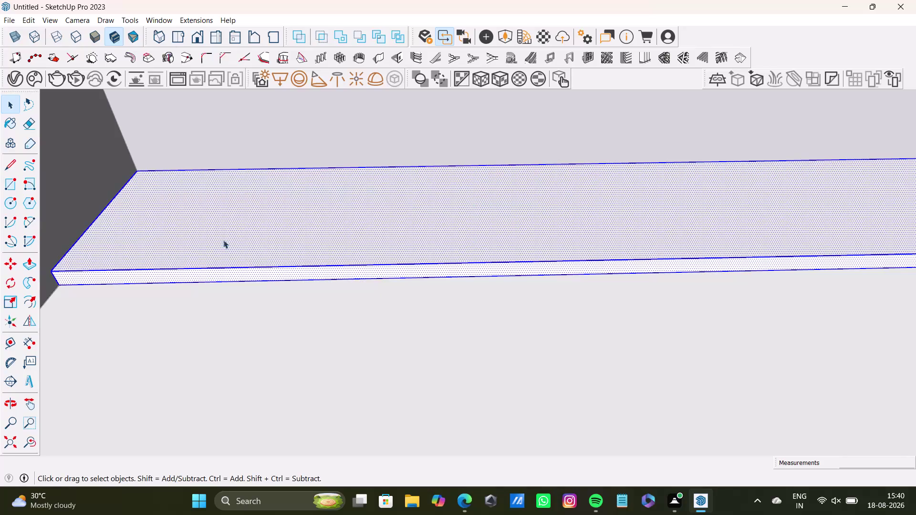
Bring the back-wall strip's end face and the side-wall corner into close view.
scroll(down, 3)
middle_drag(376, 278, 284, 350)
scroll(up, 3)
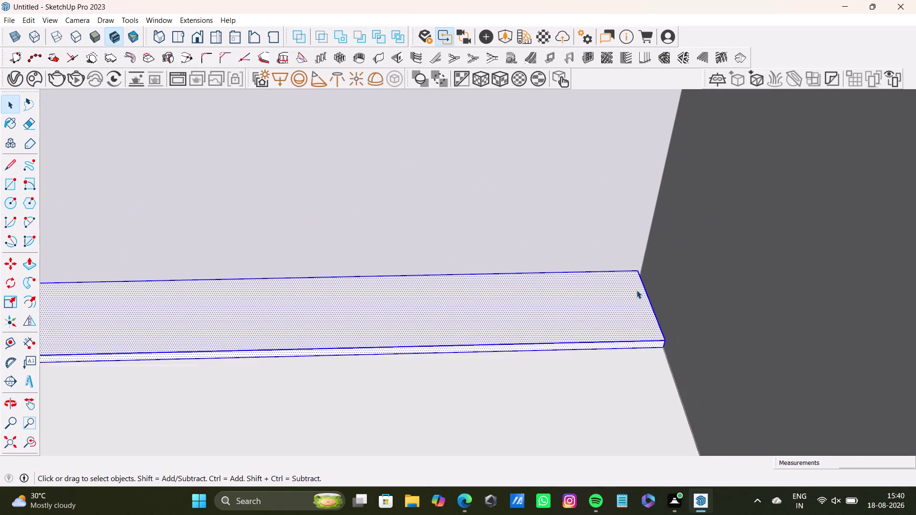
scroll(up, 3)
scroll(down, 3)
scroll(up, 3)
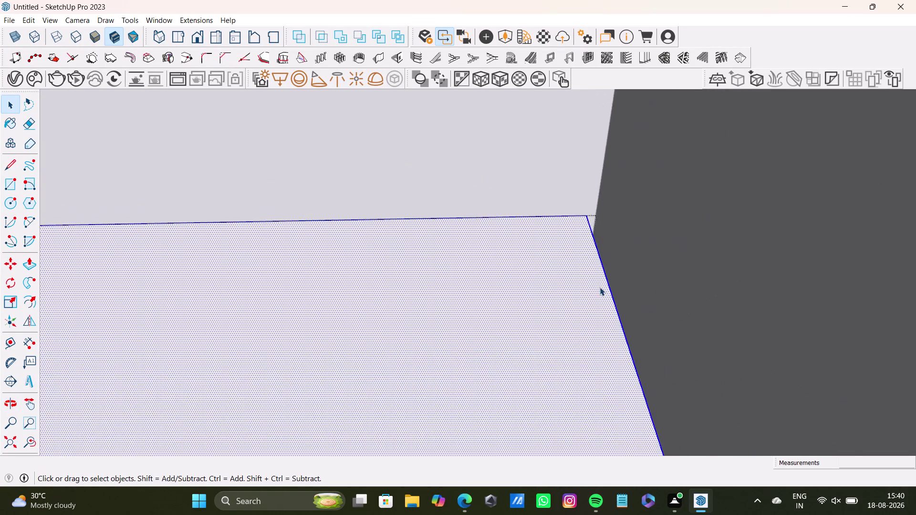
scroll(up, 3)
middle_drag(600, 288, 568, 269)
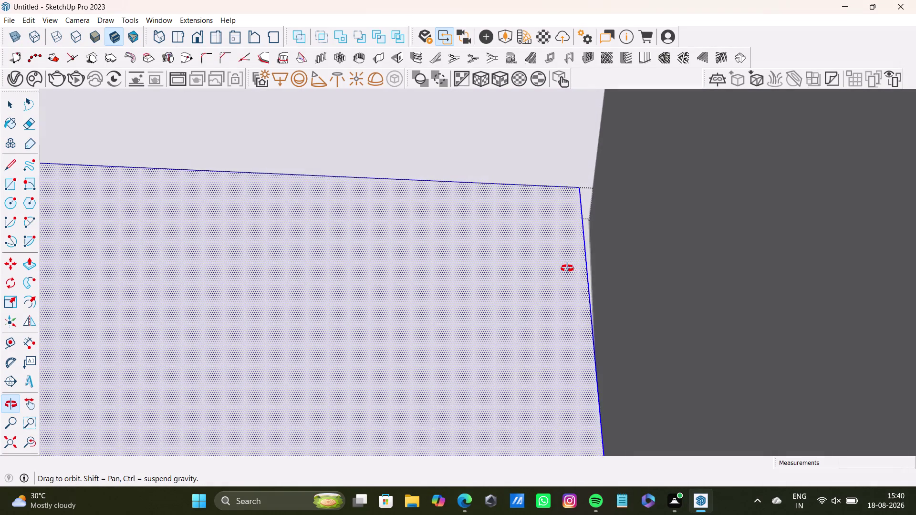
middle_drag(567, 268, 562, 271)
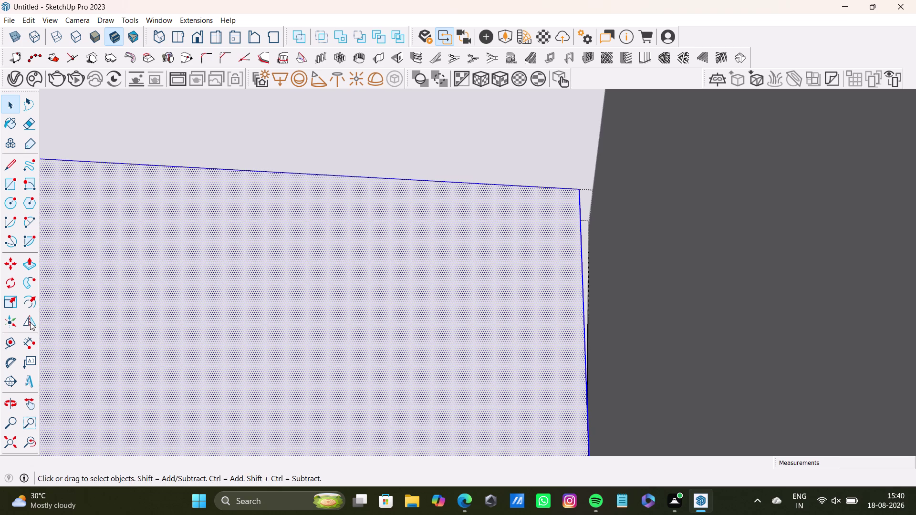
drag(32, 265, 37, 265)
scroll(up, 3)
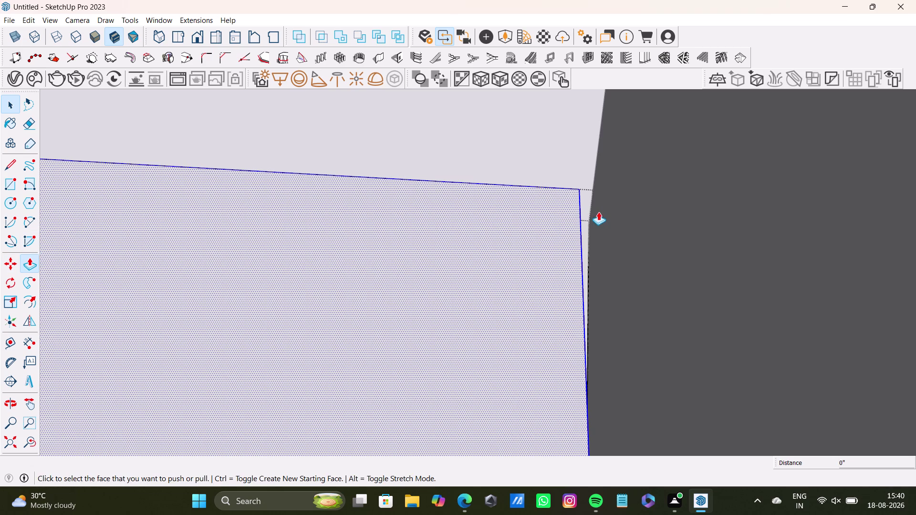
middle_drag(599, 214, 593, 225)
scroll(up, 3)
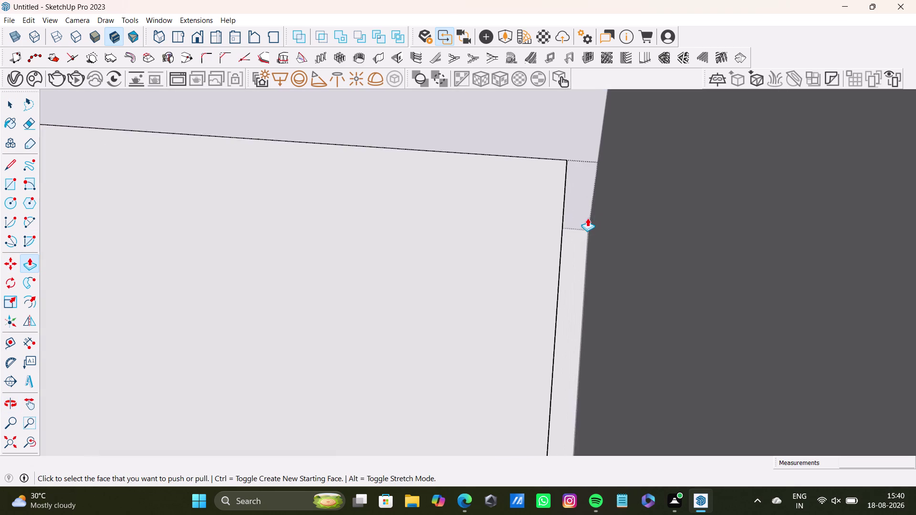
scroll(up, 3)
middle_drag(582, 217, 560, 226)
middle_drag(561, 226, 577, 230)
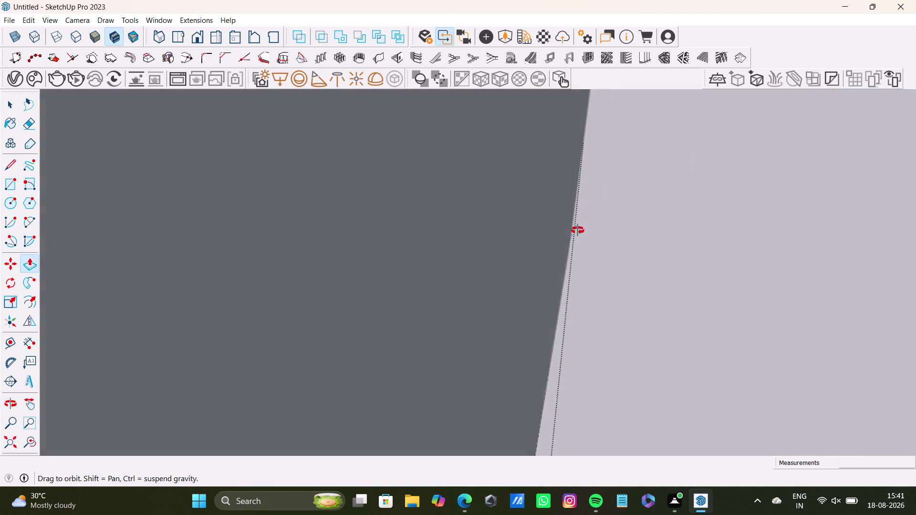
middle_drag(577, 230, 588, 235)
Push/pull the strip's end face out until it reaches the side wall.
key(space)
click(511, 236)
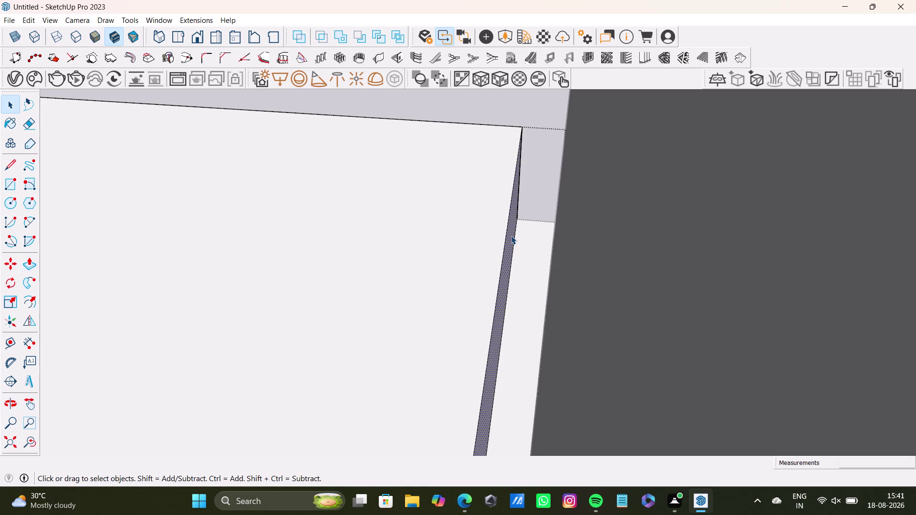
key(p)
drag(511, 236, 563, 243)
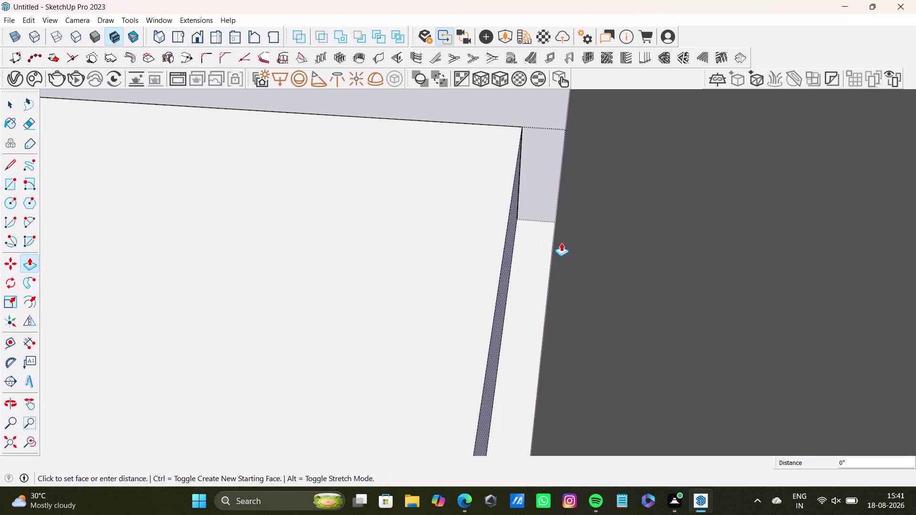
drag(563, 244, 560, 242)
drag(510, 232, 554, 246)
drag(506, 236, 547, 245)
key(space)
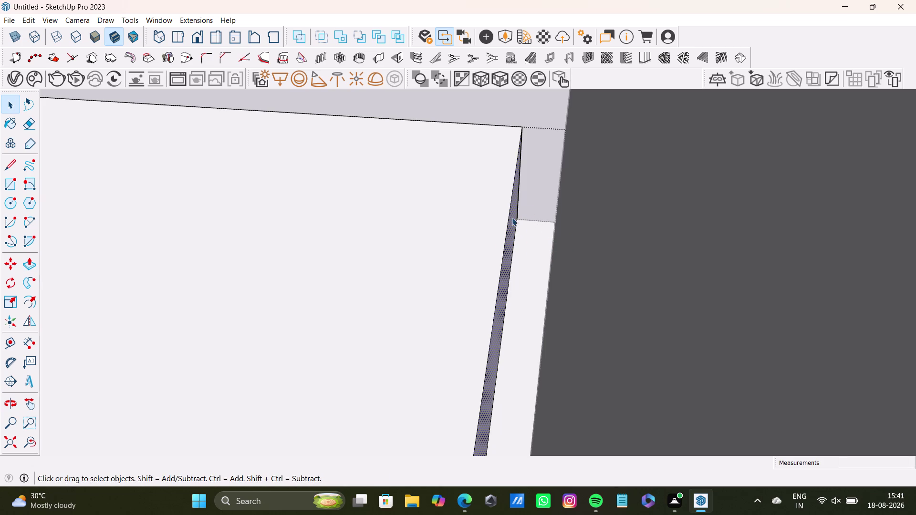
drag(512, 218, 555, 227)
key(space)
scroll(down, 3)
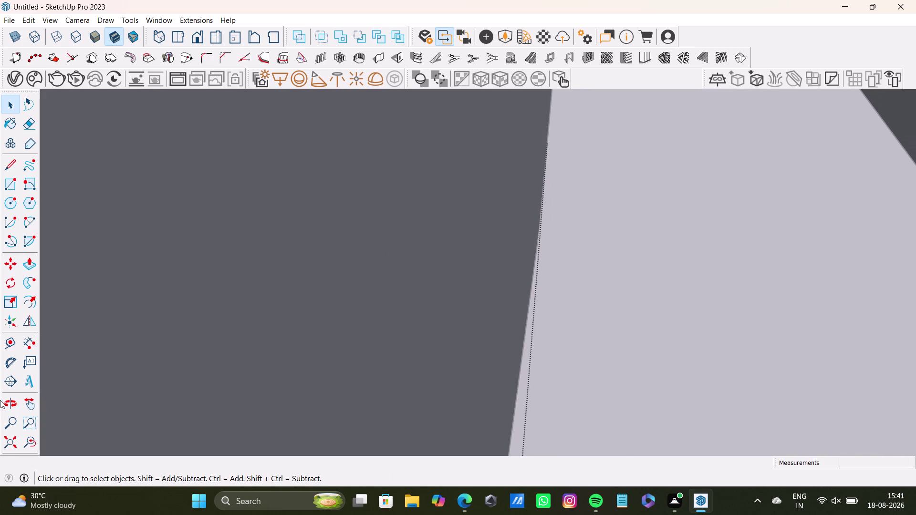
click(6, 451)
scroll(up, 3)
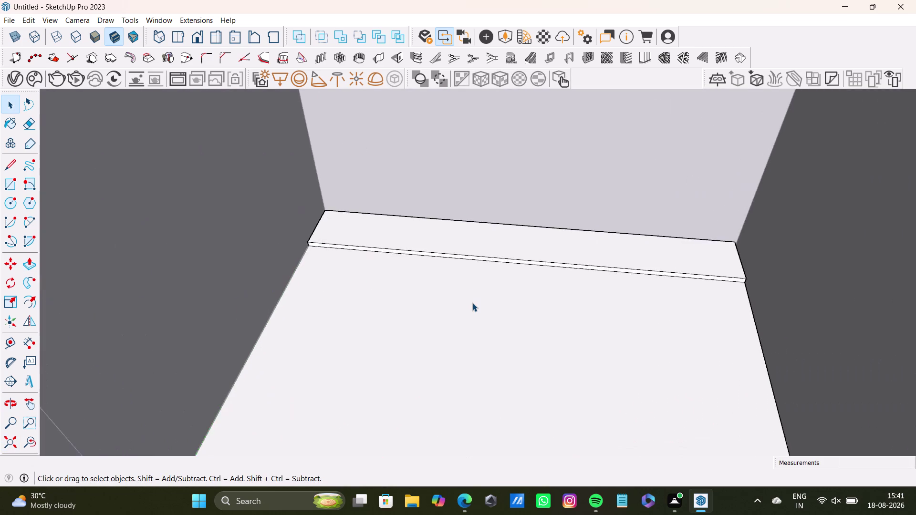
scroll(down, 3)
key(space)
click(472, 311)
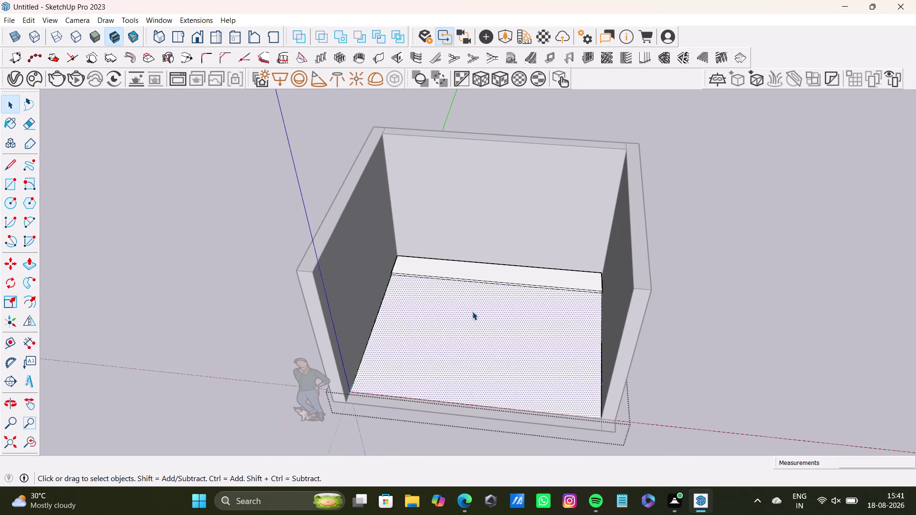
scroll(up, 3)
double_click(491, 300)
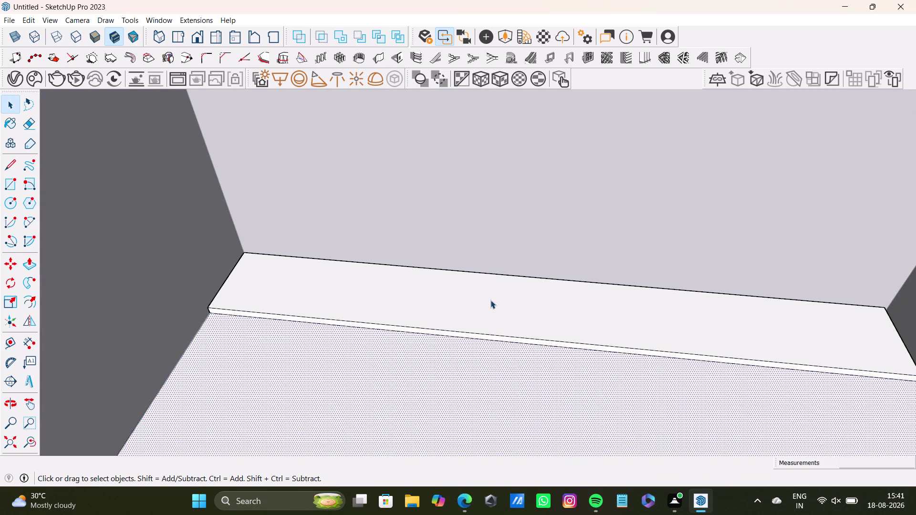
scroll(up, 3)
double_click(436, 332)
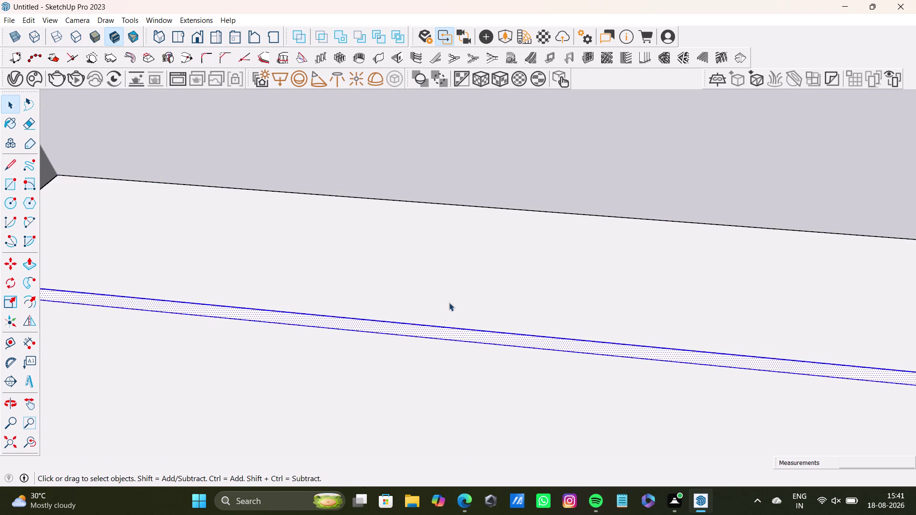
double_click(455, 294)
double_click(457, 335)
scroll(down, 3)
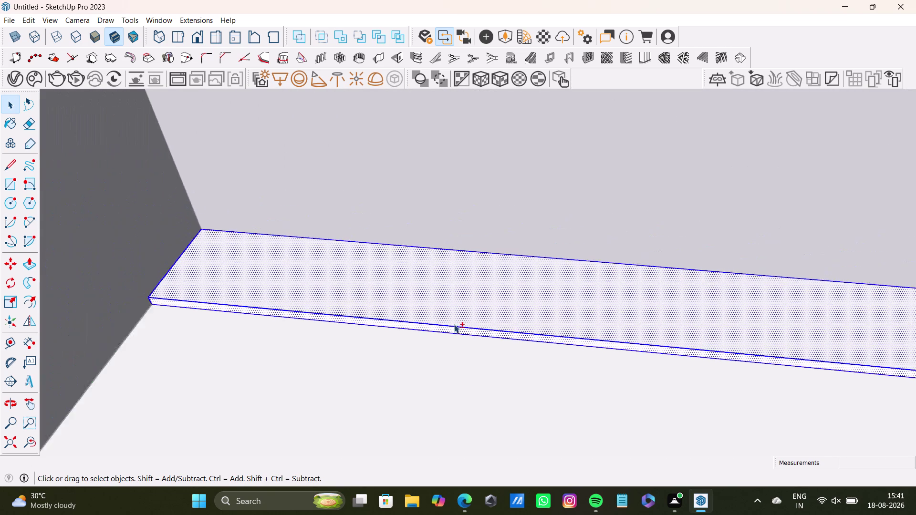
scroll(down, 3)
middle_drag(455, 324, 393, 306)
middle_drag(355, 332, 369, 396)
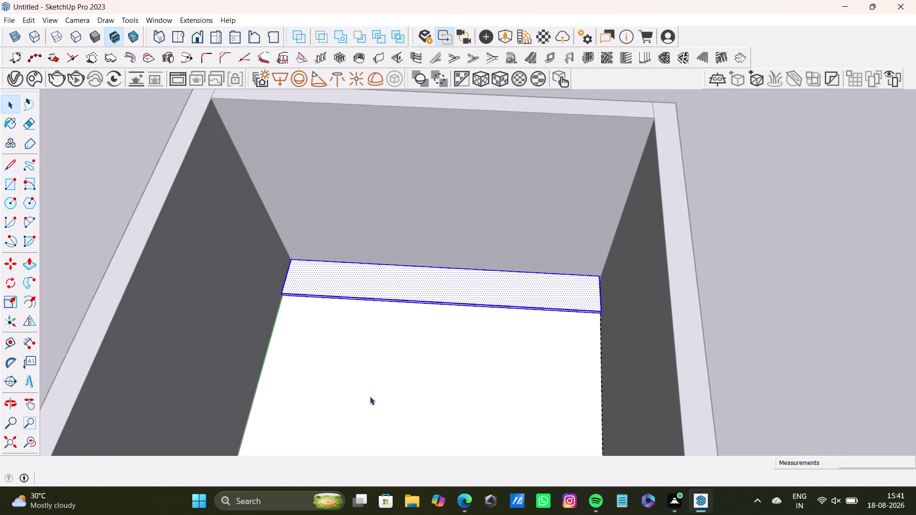
right_click(442, 284)
click(483, 376)
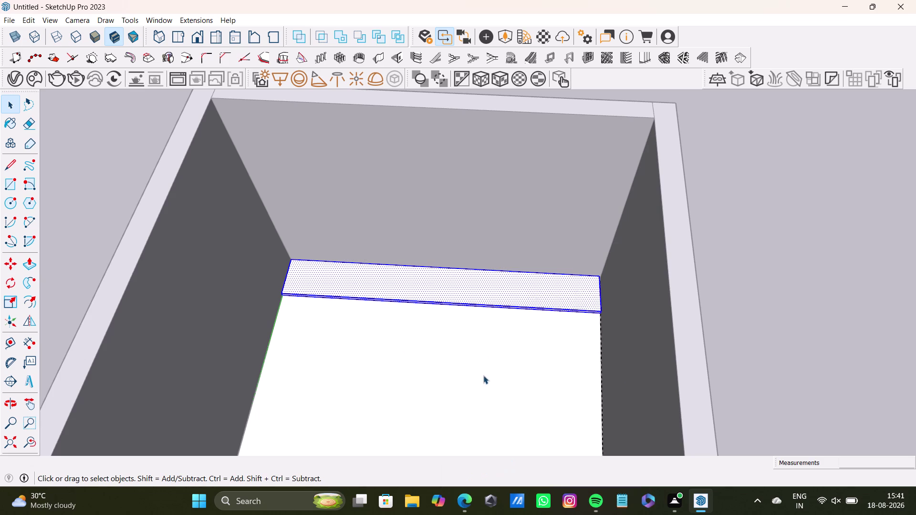
key(space)
triple_click(461, 296)
click(461, 296)
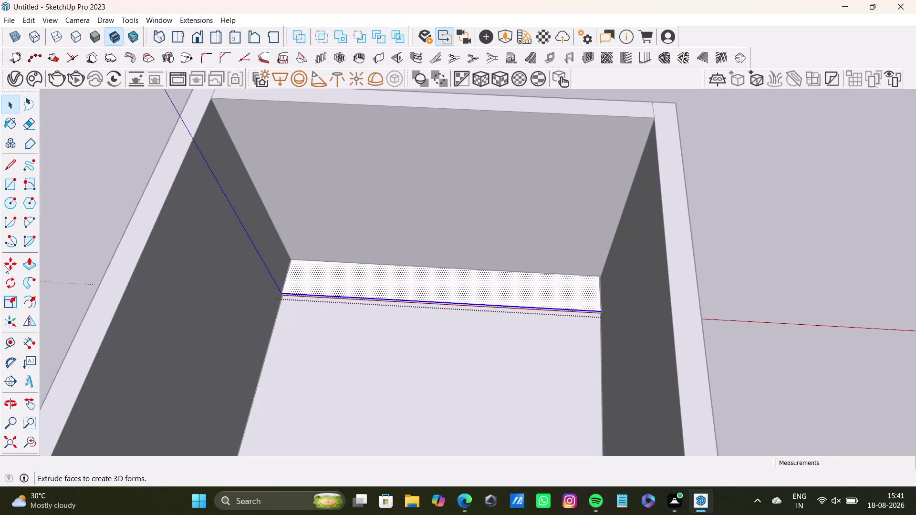
scroll(up, 3)
Place a vertical guide about two feet in from the strip's left end.
middle_drag(332, 293, 343, 213)
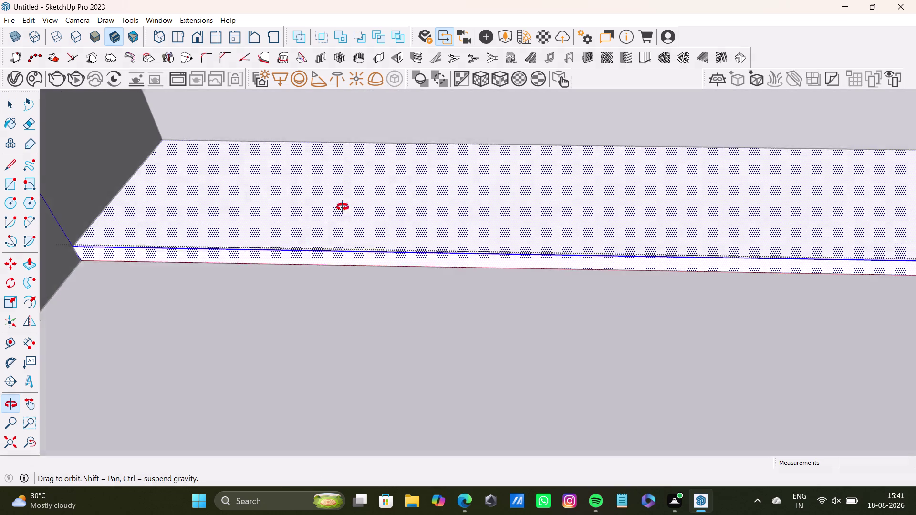
middle_drag(343, 214, 343, 150)
click(8, 343)
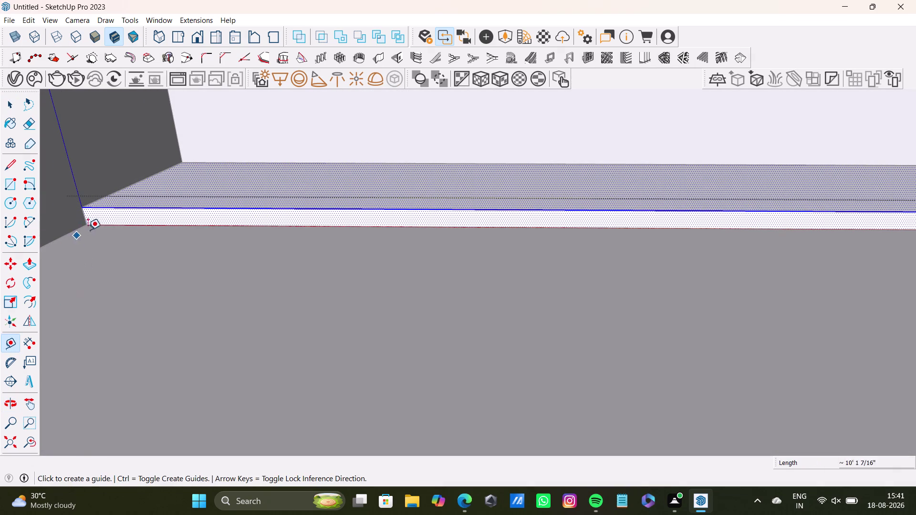
click(84, 219)
key(space)
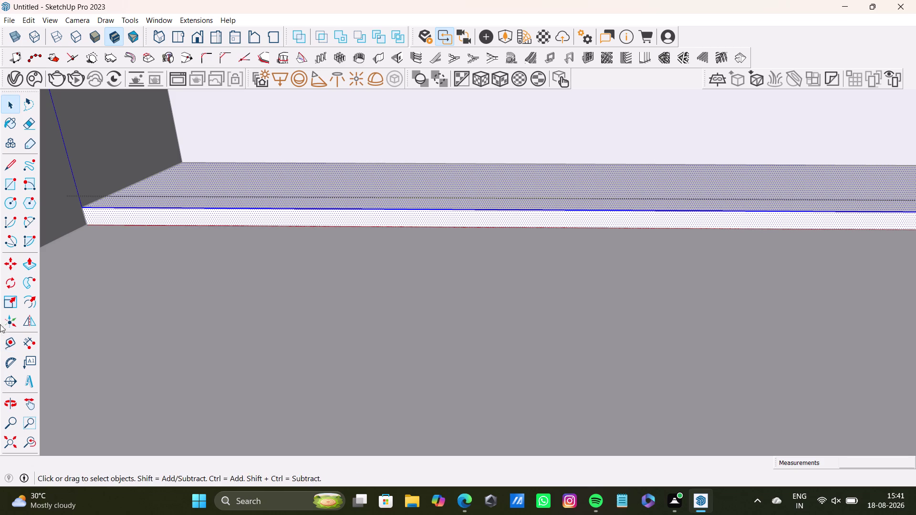
drag(7, 344, 16, 336)
click(83, 218)
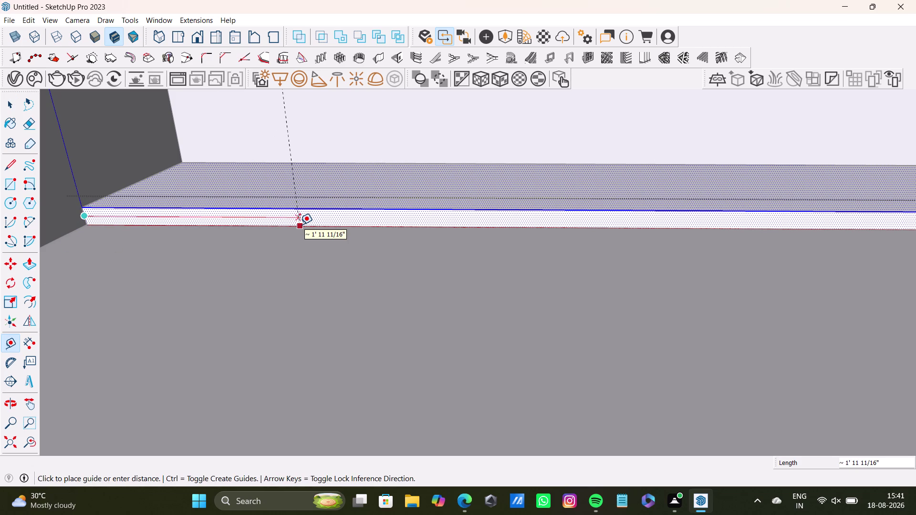
click(389, 217)
Place a matching vertical guide about two feet in from the strip's right end.
scroll(down, 3)
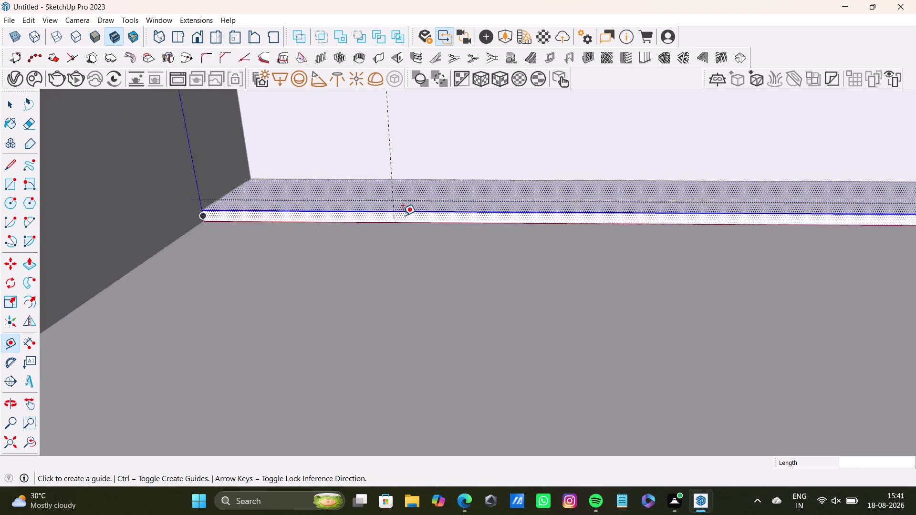
scroll(down, 3)
middle_drag(493, 217, 169, 252)
scroll(up, 3)
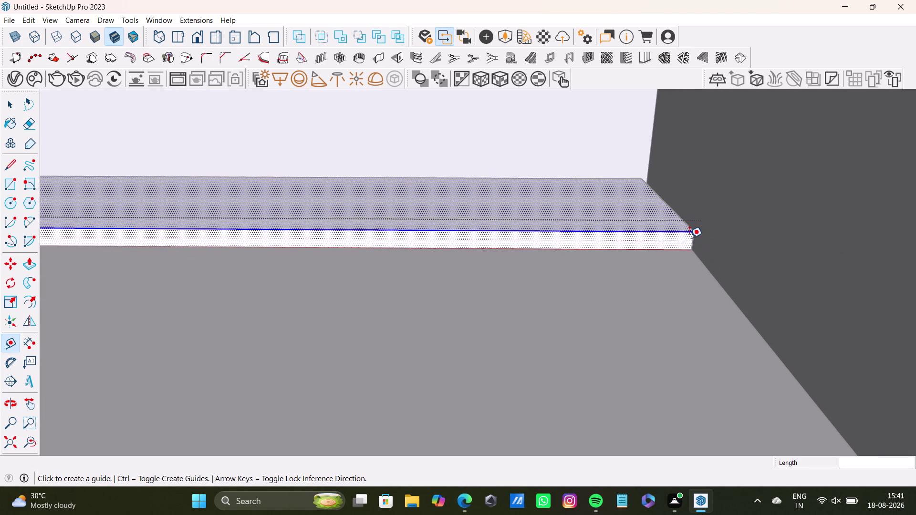
click(690, 240)
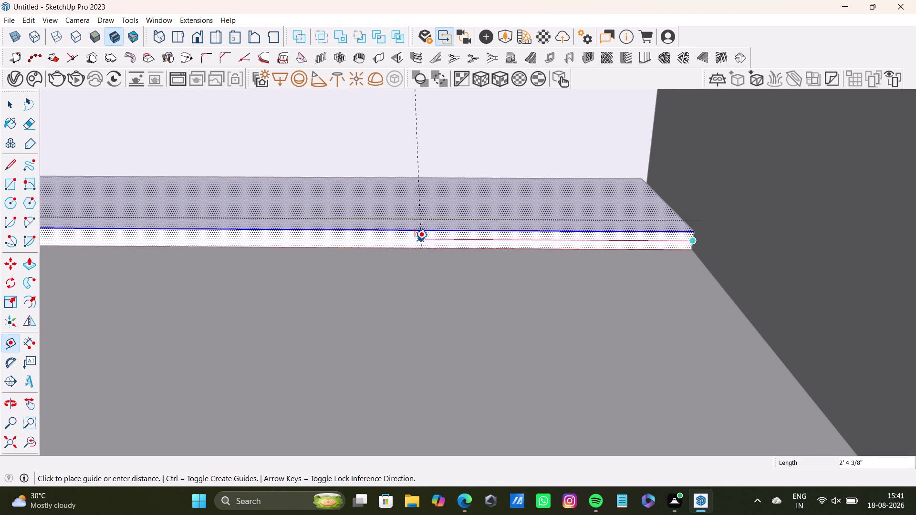
click(399, 241)
scroll(down, 3)
middle_drag(368, 245, 658, 287)
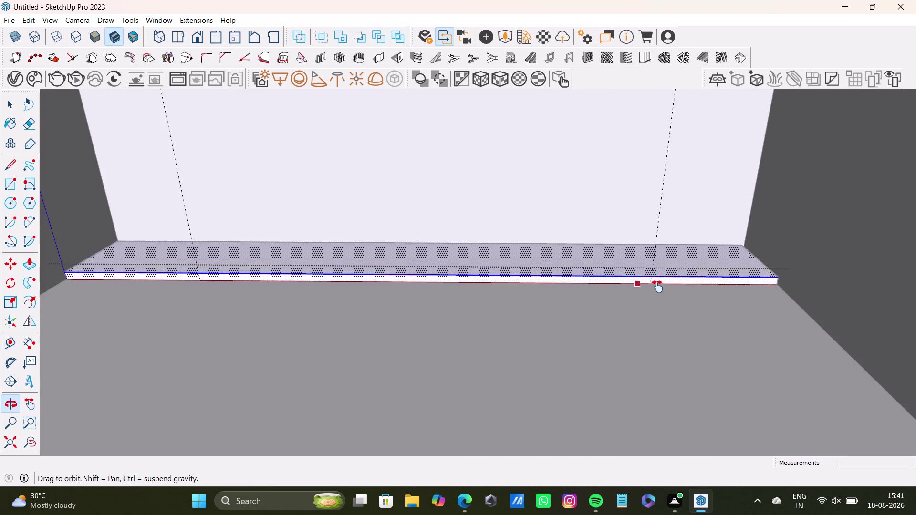
middle_drag(657, 287, 706, 287)
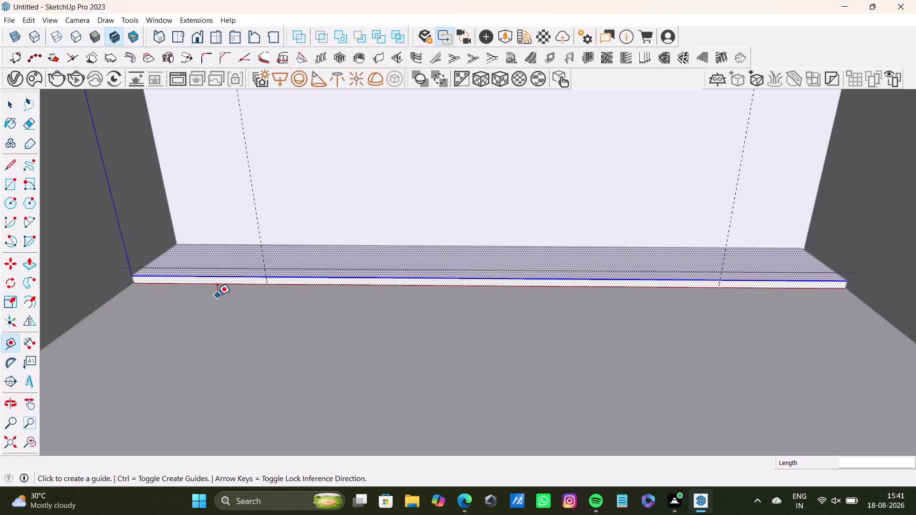
click(11, 169)
scroll(up, 3)
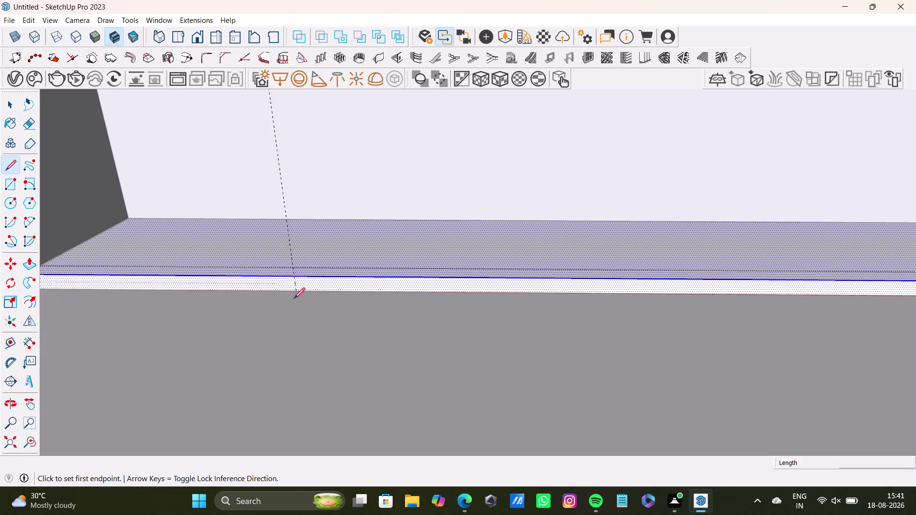
Abandon a first dividing line and bring the strip's far end into view.
scroll(up, 3)
click(293, 237)
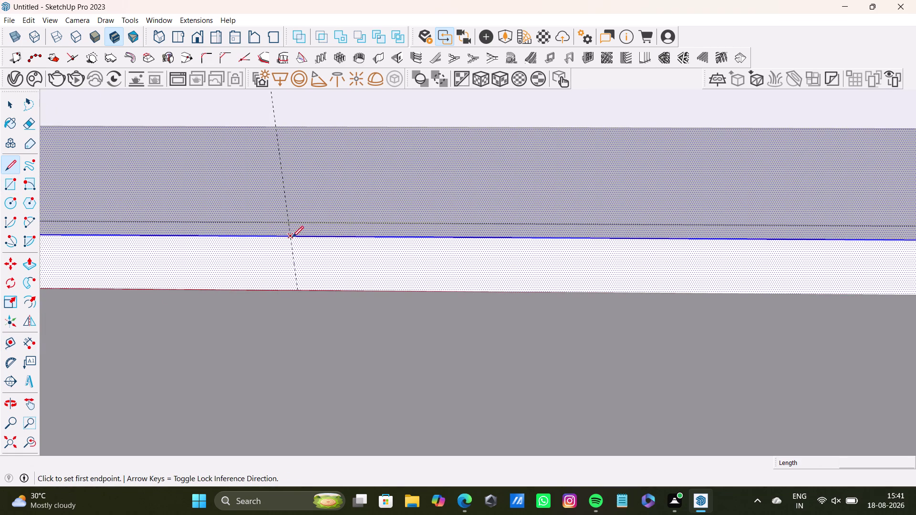
click(299, 292)
key(space)
scroll(down, 3)
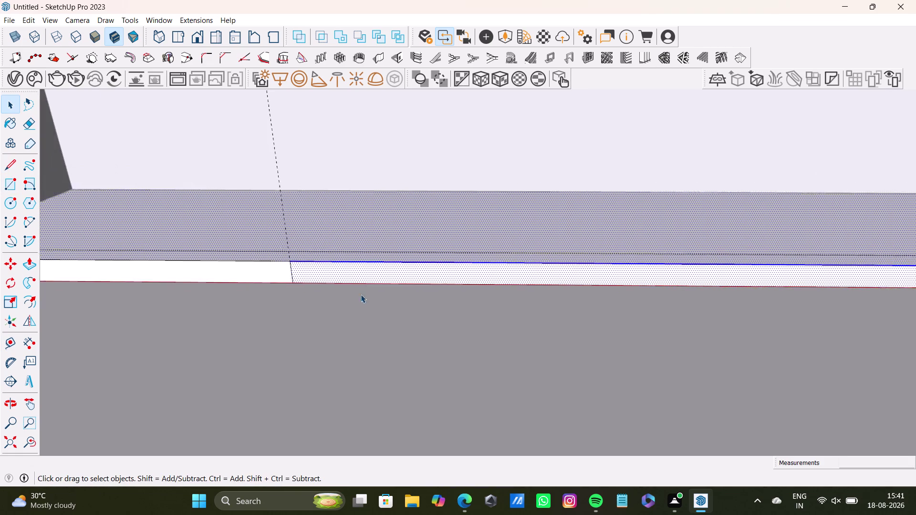
scroll(down, 3)
scroll(up, 3)
middle_drag(577, 320, 312, 337)
scroll(down, 3)
scroll(up, 3)
middle_drag(725, 316, 438, 321)
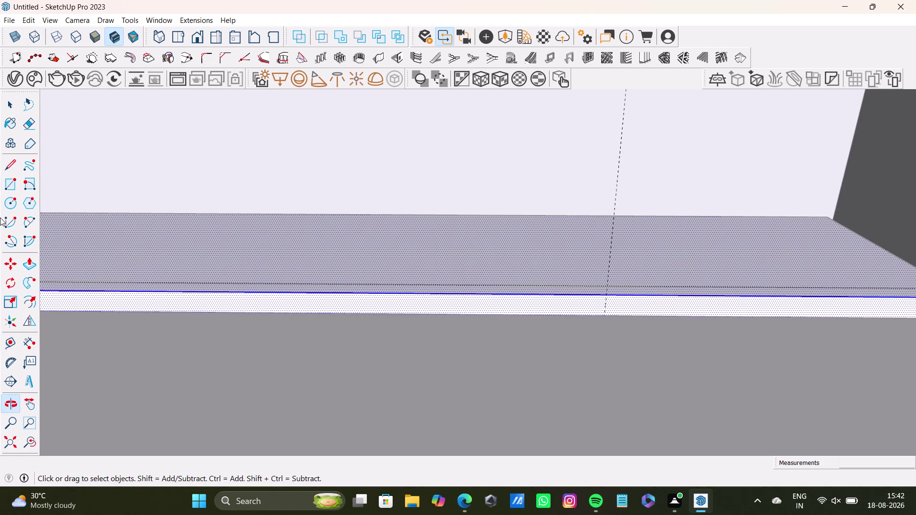
Draw a line across the floor strip near the side wall to split it.
click(11, 166)
scroll(up, 3)
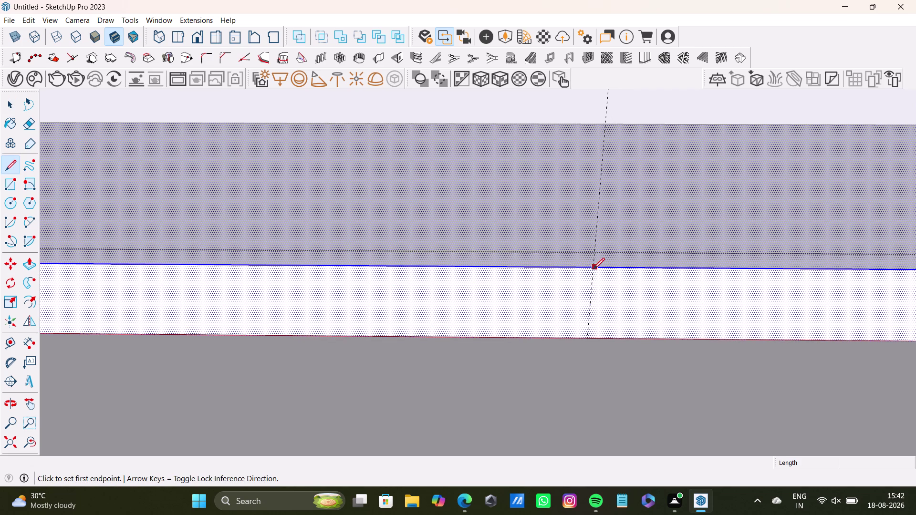
click(594, 268)
click(586, 335)
key(space)
click(657, 308)
Start raising the split-off strip section upward with Push/Pull.
scroll(down, 3)
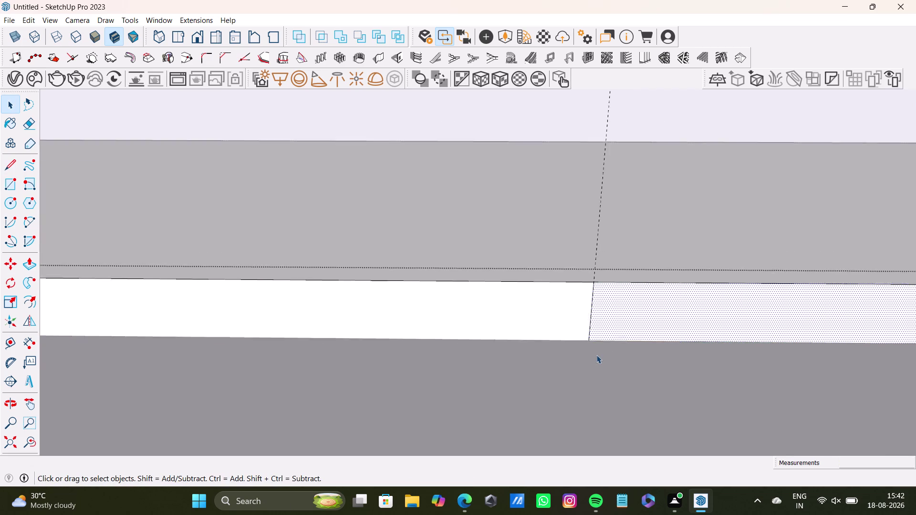
scroll(down, 3)
key(p)
drag(657, 333, 669, 352)
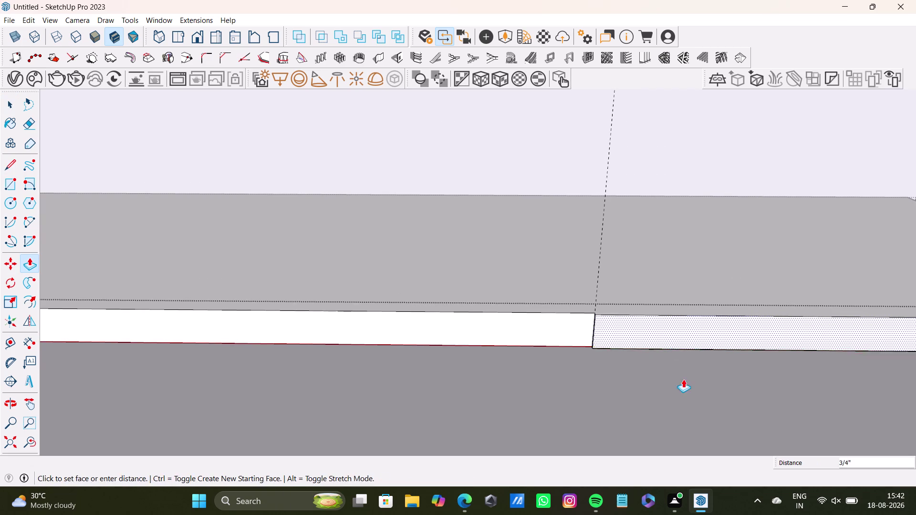
drag(669, 351, 722, 493)
scroll(down, 3)
middle_drag(684, 417, 670, 214)
middle_drag(673, 232, 855, 293)
drag(644, 150, 915, 246)
scroll(down, 3)
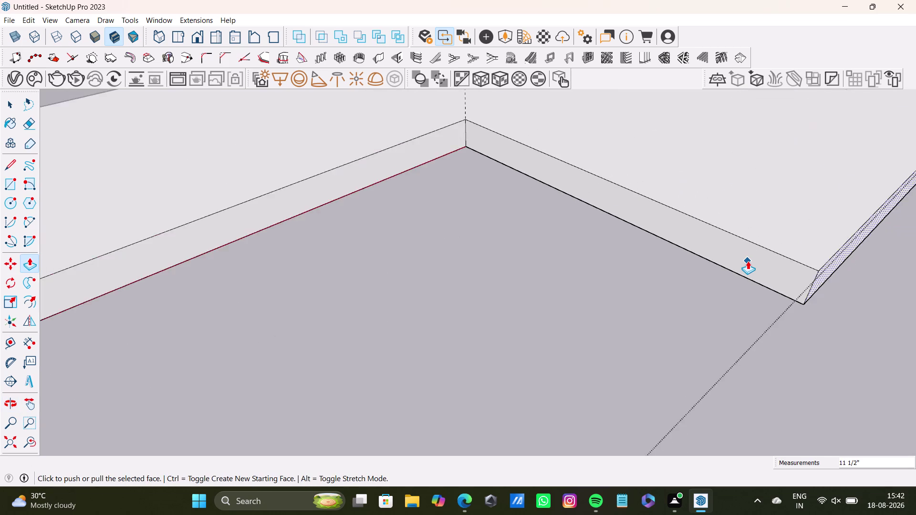
Pull the side-wall strip section up into a low ledge and set its height.
scroll(down, 3)
middle_drag(801, 266, 484, 214)
scroll(up, 3)
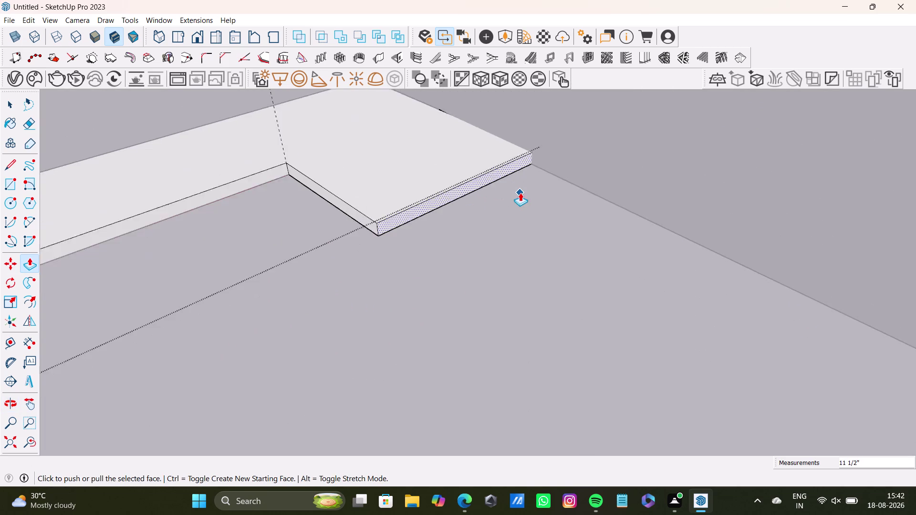
scroll(up, 3)
drag(495, 165, 879, 385)
scroll(down, 3)
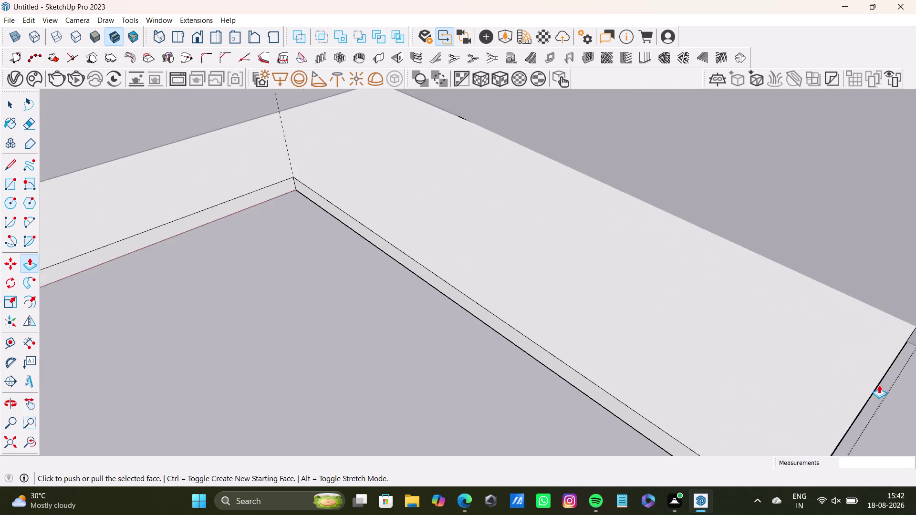
middle_drag(879, 385, 422, 180)
drag(427, 190, 853, 416)
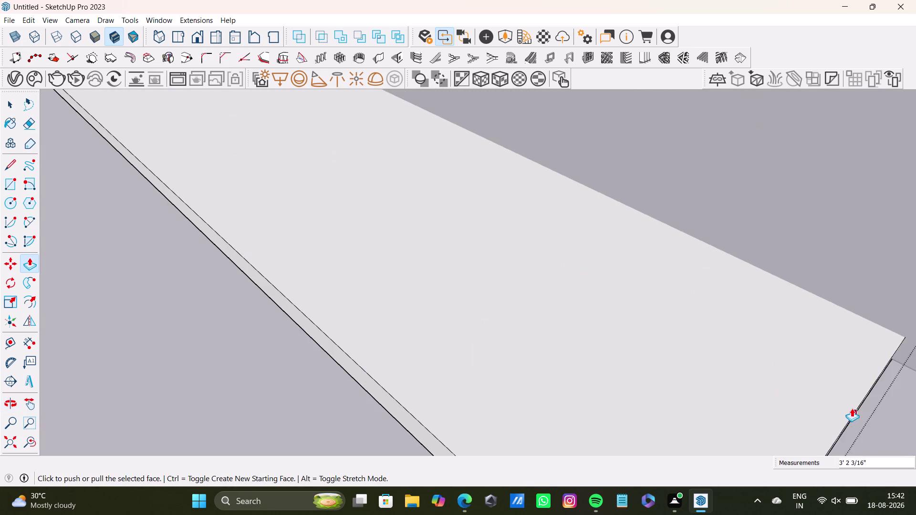
scroll(down, 3)
middle_drag(852, 409, 576, 274)
scroll(up, 3)
drag(596, 276, 893, 425)
scroll(down, 3)
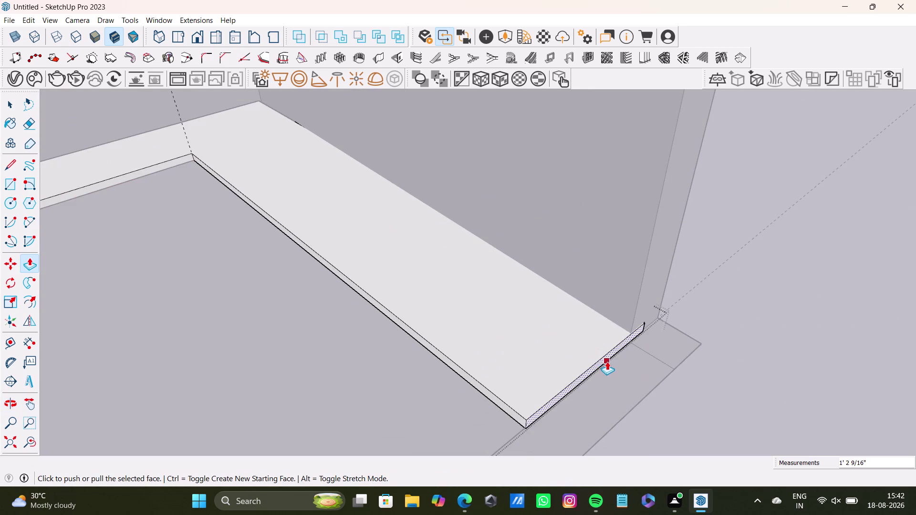
click(607, 362)
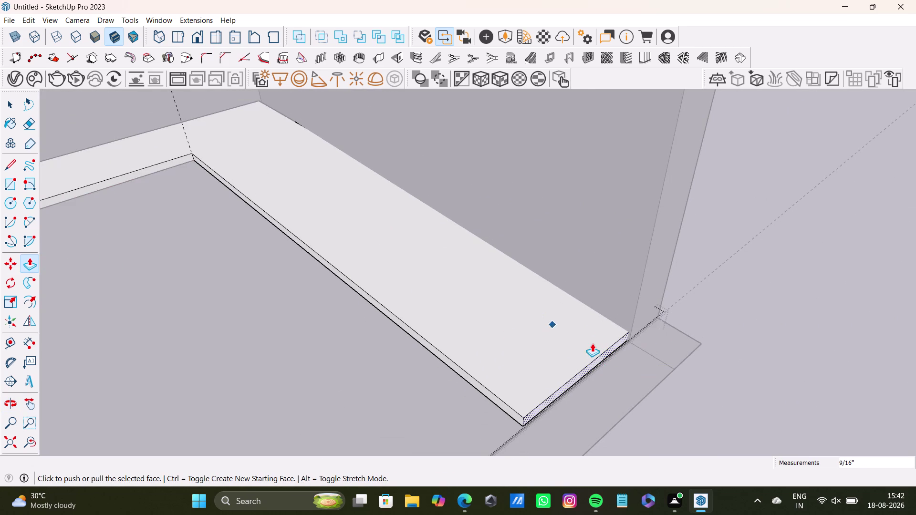
scroll(up, 3)
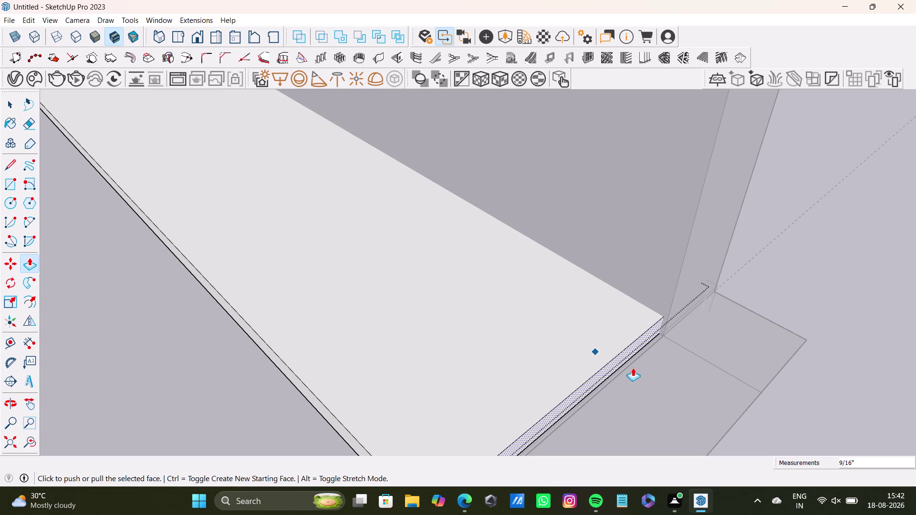
scroll(up, 3)
Push and pull the ledge's front face to settle how far it extends.
middle_drag(629, 370, 566, 297)
drag(597, 345, 605, 349)
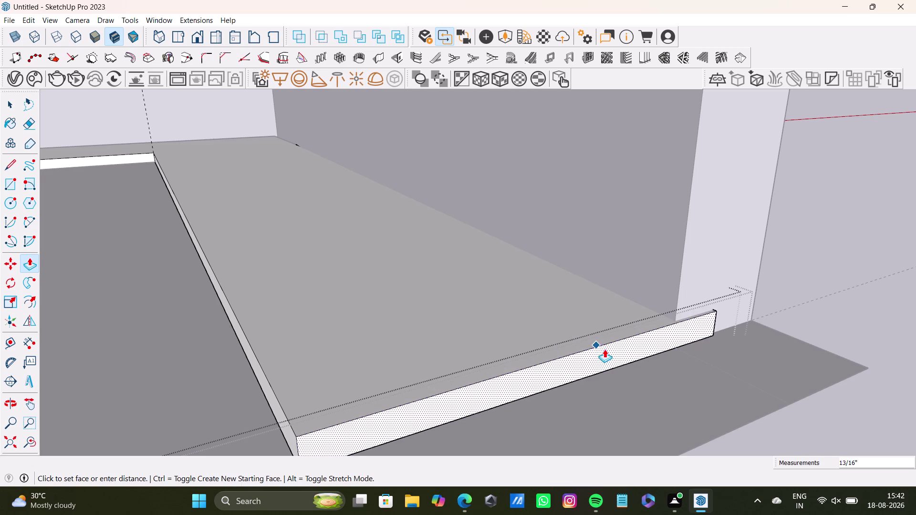
drag(604, 349, 601, 345)
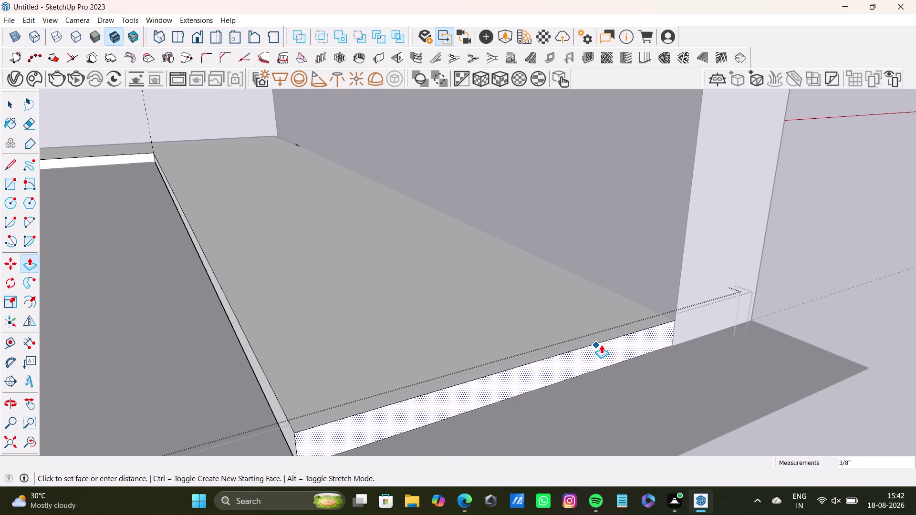
drag(602, 345, 603, 346)
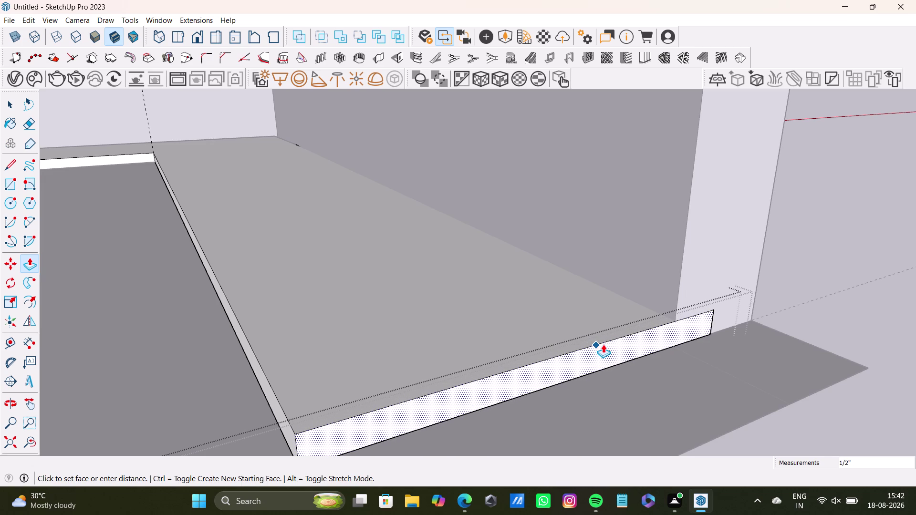
drag(603, 345, 600, 340)
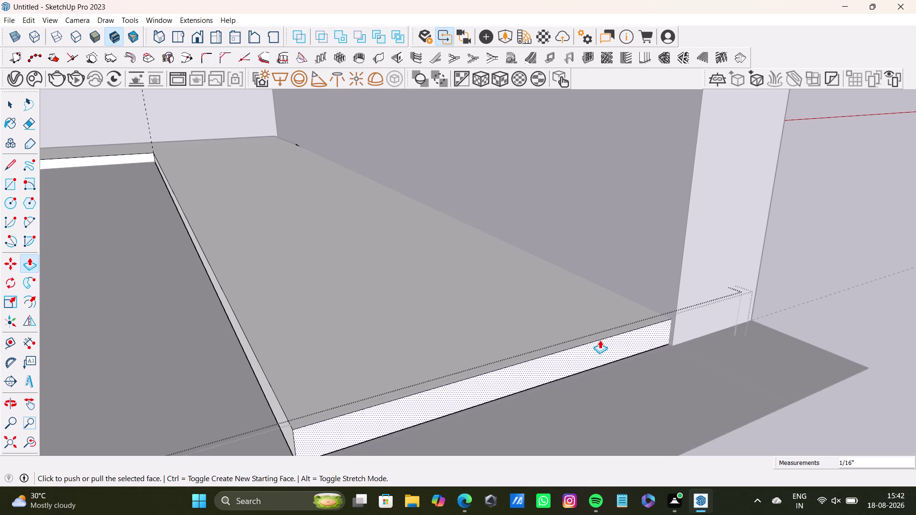
scroll(down, 3)
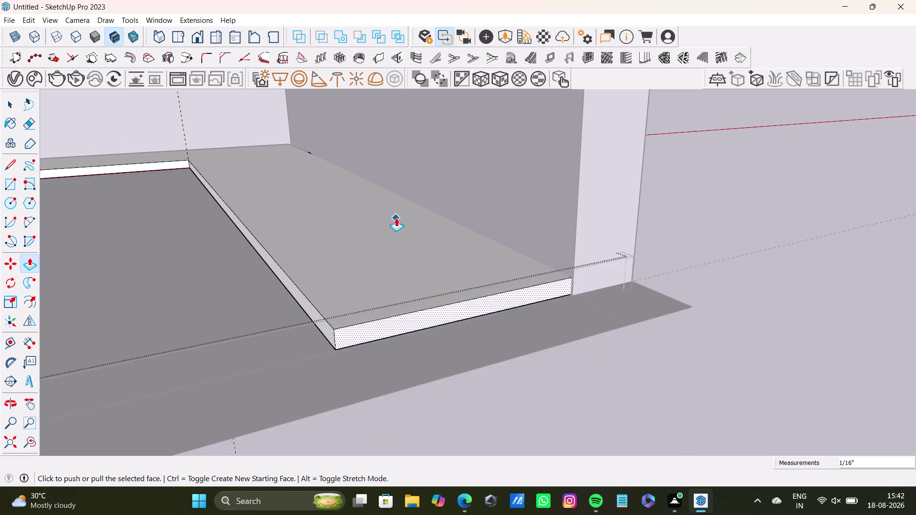
scroll(down, 3)
middle_drag(396, 218, 623, 357)
scroll(down, 3)
middle_drag(545, 373, 579, 316)
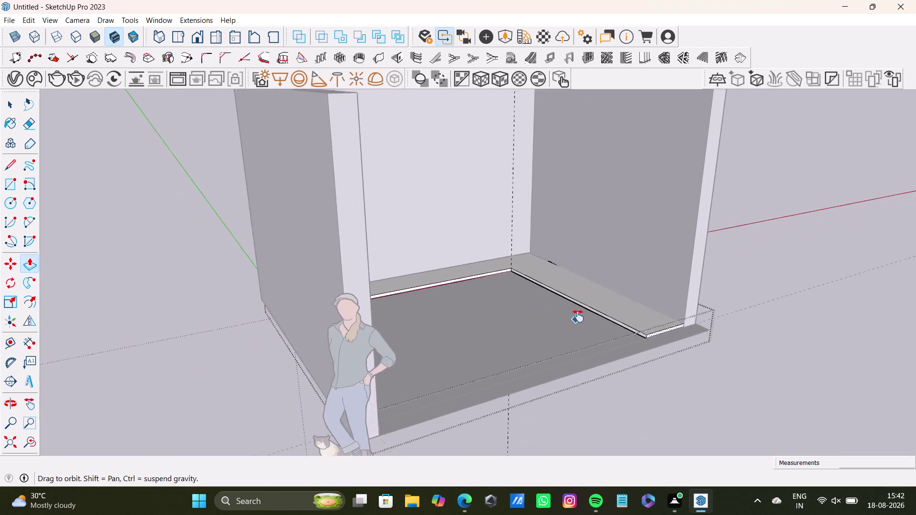
middle_drag(579, 316, 412, 409)
scroll(up, 3)
Raise the strip along the opposite side wall to the same low ledge height.
key(space)
click(430, 177)
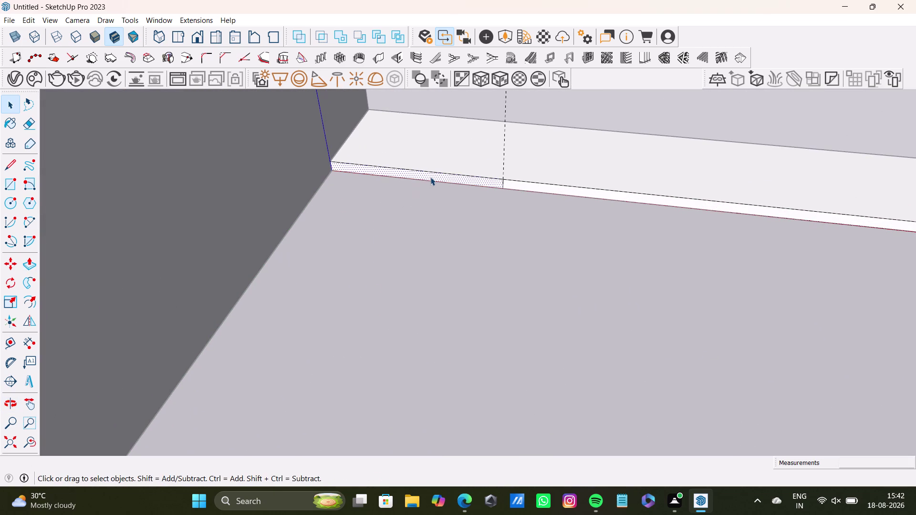
key(p)
drag(431, 177, 334, 419)
scroll(down, 3)
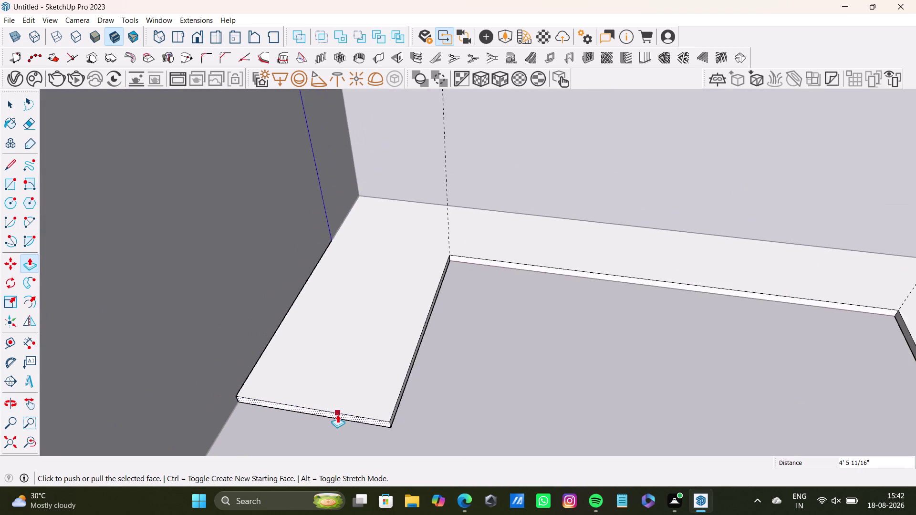
scroll(down, 3)
middle_drag(337, 414, 379, 245)
drag(380, 245, 259, 434)
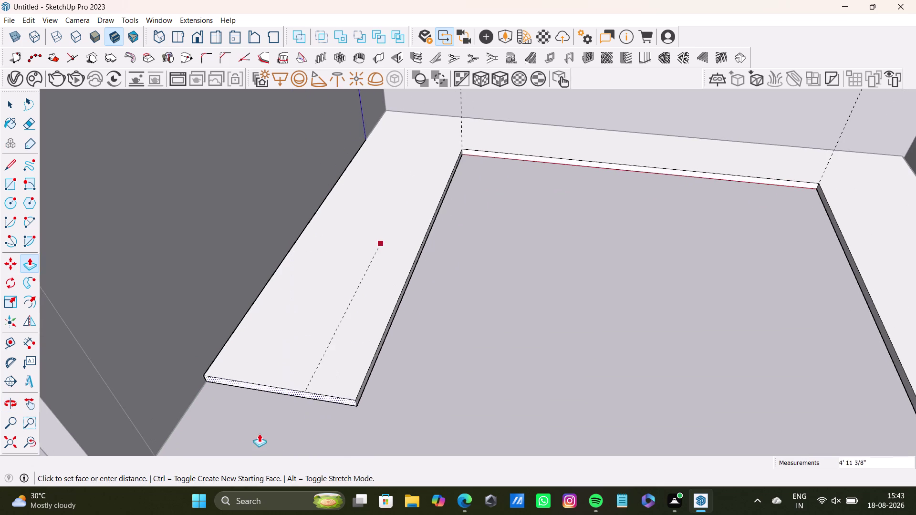
drag(259, 434, 258, 437)
scroll(down, 3)
middle_drag(272, 415, 321, 269)
scroll(up, 3)
drag(321, 298, 322, 299)
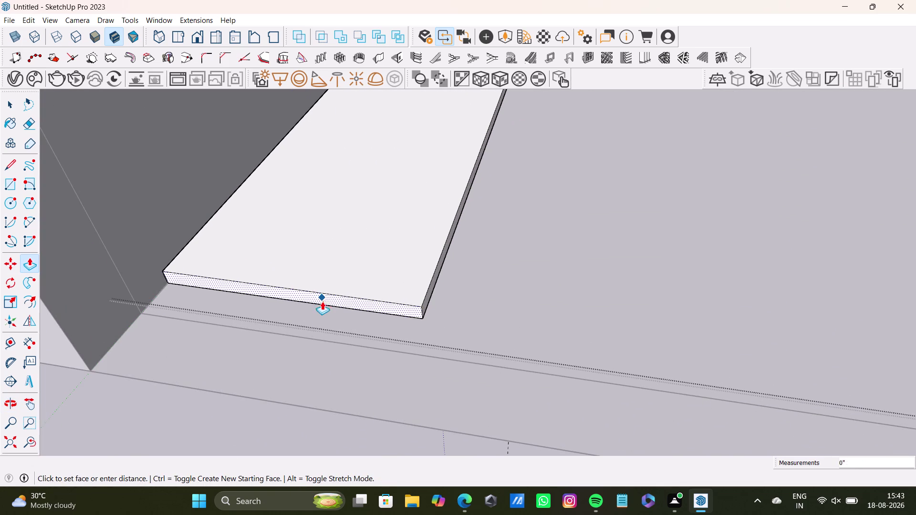
drag(322, 300, 310, 339)
key(space)
Orbit around the room to inspect both side ledges and the back strip.
scroll(down, 3)
scroll(up, 3)
middle_drag(355, 280, 350, 278)
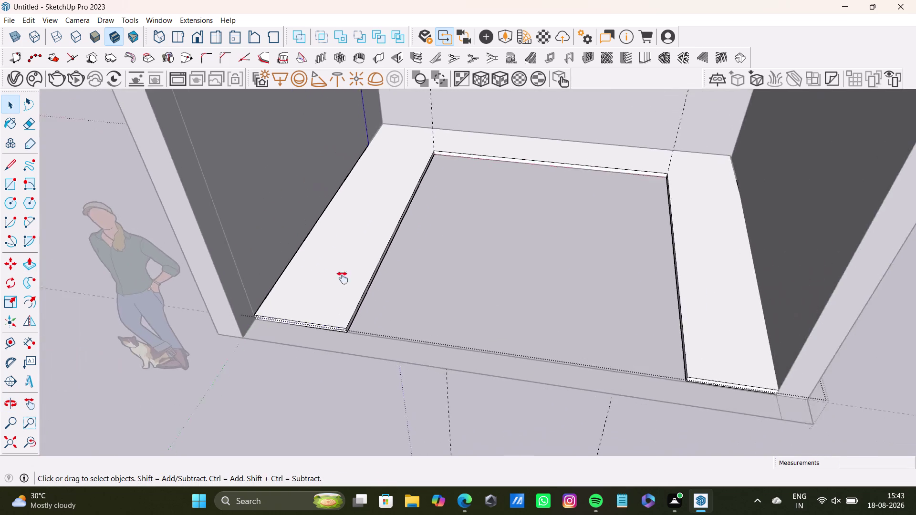
middle_drag(349, 278, 265, 416)
scroll(down, 3)
middle_drag(273, 413, 343, 507)
scroll(up, 3)
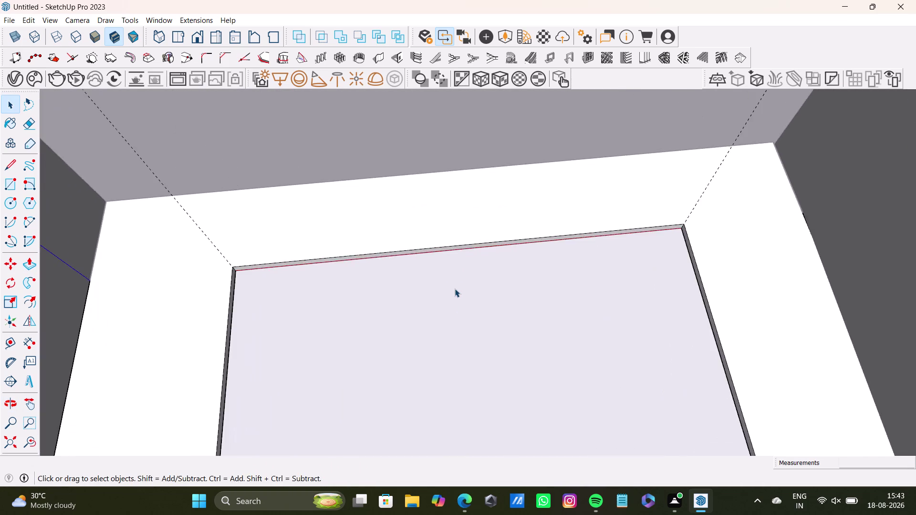
middle_drag(455, 288, 419, 277)
scroll(up, 3)
middle_drag(441, 258, 570, 332)
middle_drag(571, 333, 523, 311)
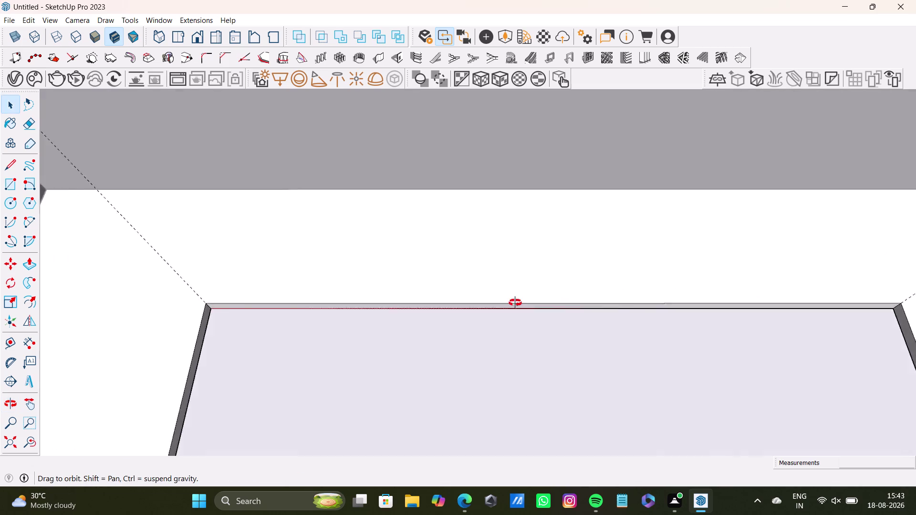
middle_drag(523, 312, 523, 257)
scroll(up, 3)
scroll(down, 3)
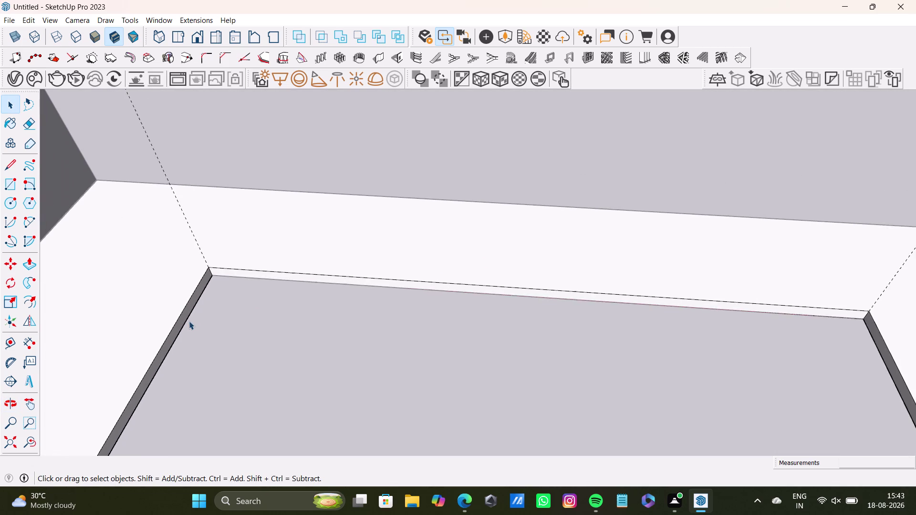
scroll(down, 3)
middle_drag(197, 321, 424, 254)
scroll(up, 3)
middle_drag(422, 343, 342, 282)
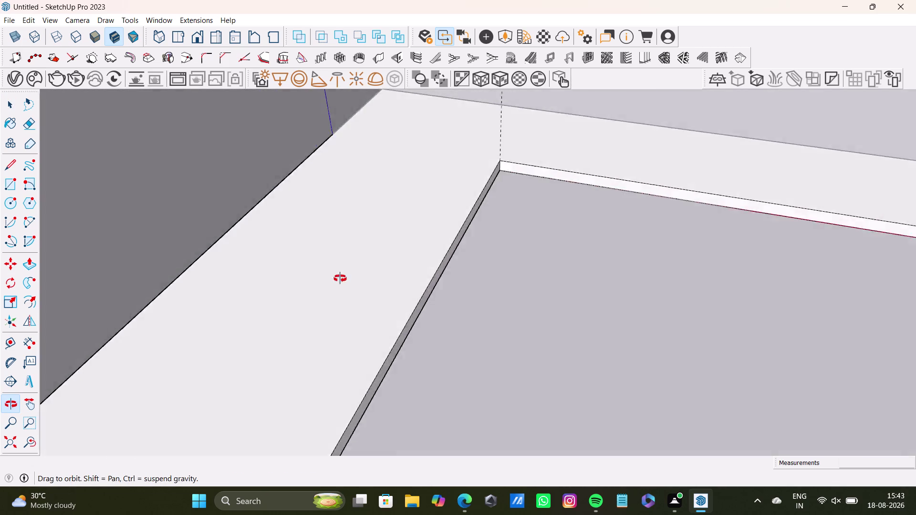
middle_drag(342, 281, 320, 184)
scroll(up, 3)
scroll(down, 3)
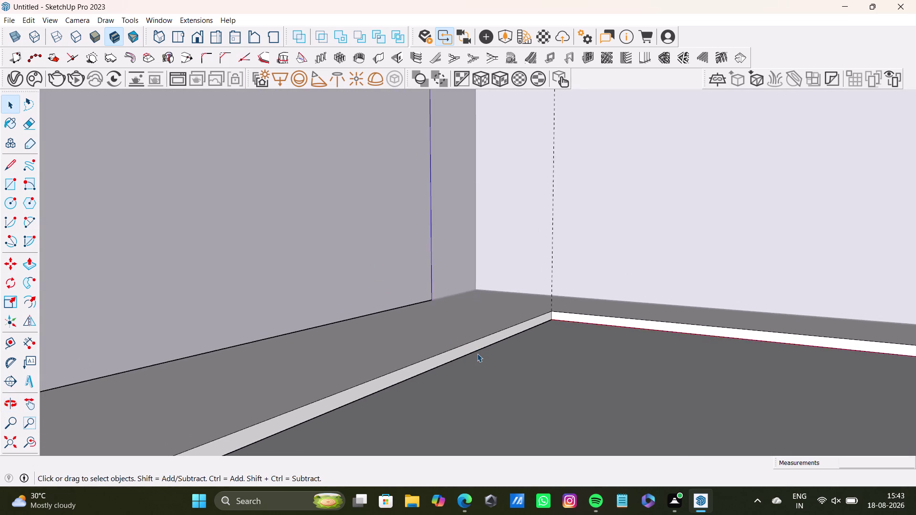
Push the left ledge's inner face outward over the floor.
click(483, 346)
key(p)
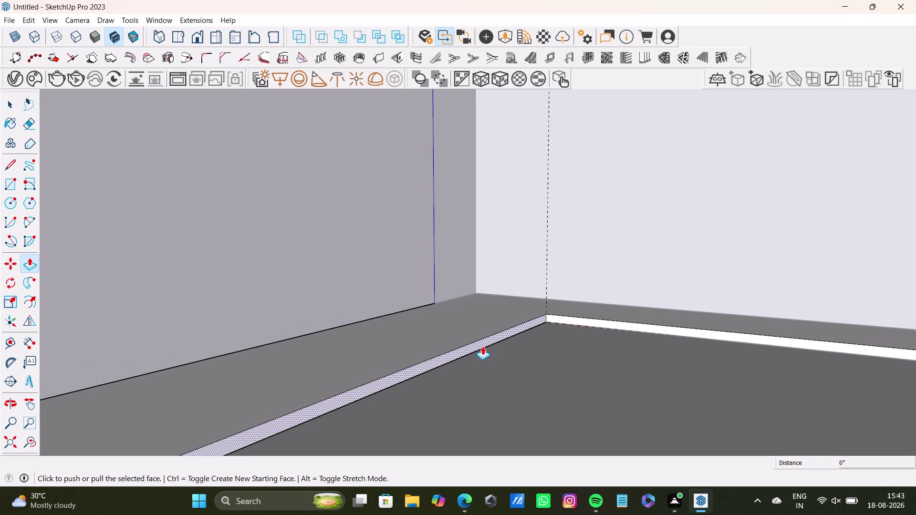
drag(483, 347, 432, 339)
scroll(down, 3)
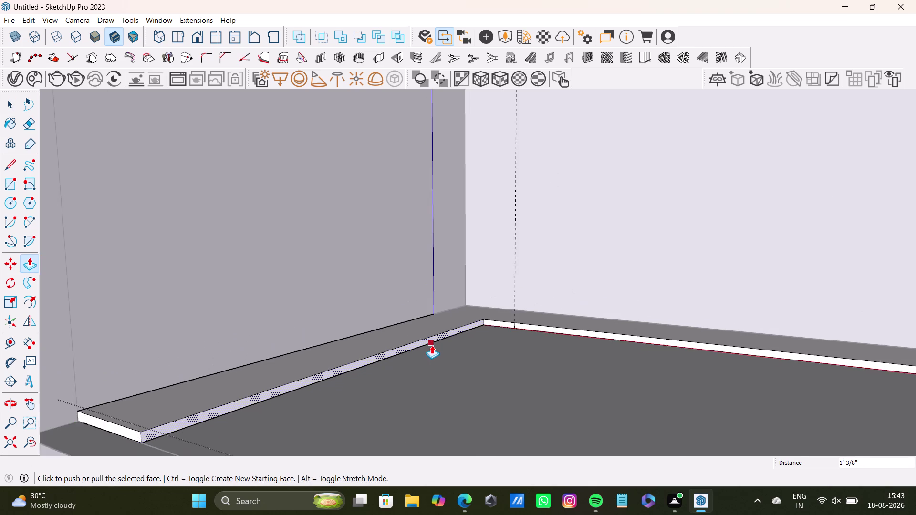
scroll(down, 3)
middle_drag(441, 348, 560, 477)
middle_drag(556, 380, 440, 351)
middle_drag(466, 369, 604, 436)
scroll(up, 3)
middle_drag(630, 234, 487, 248)
scroll(up, 3)
middle_drag(494, 257, 542, 150)
scroll(down, 3)
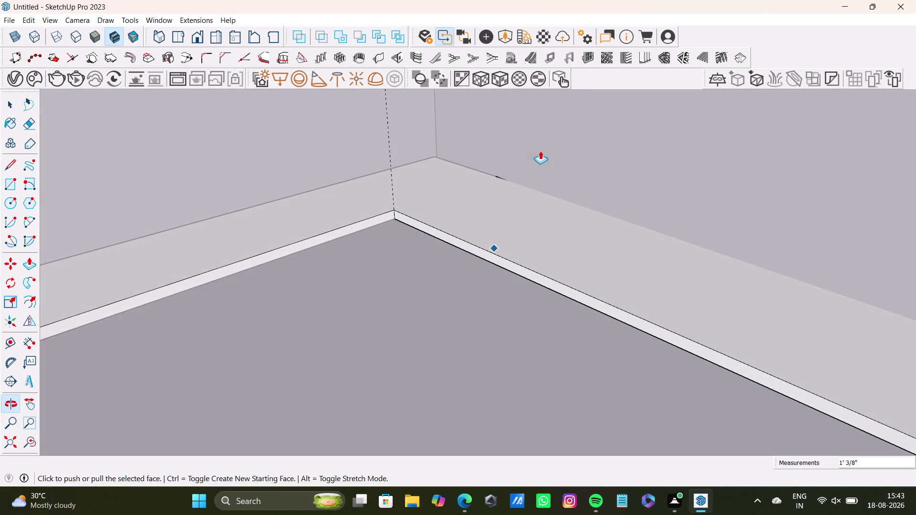
Pull the right ledge's inner face out across the floor.
key(space)
click(521, 269)
key(p)
drag(521, 269, 537, 256)
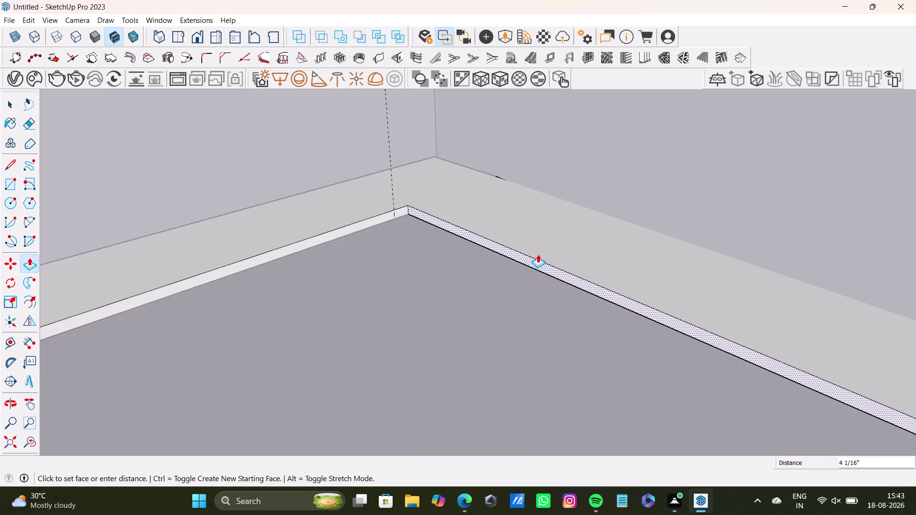
drag(537, 255, 556, 241)
key(space)
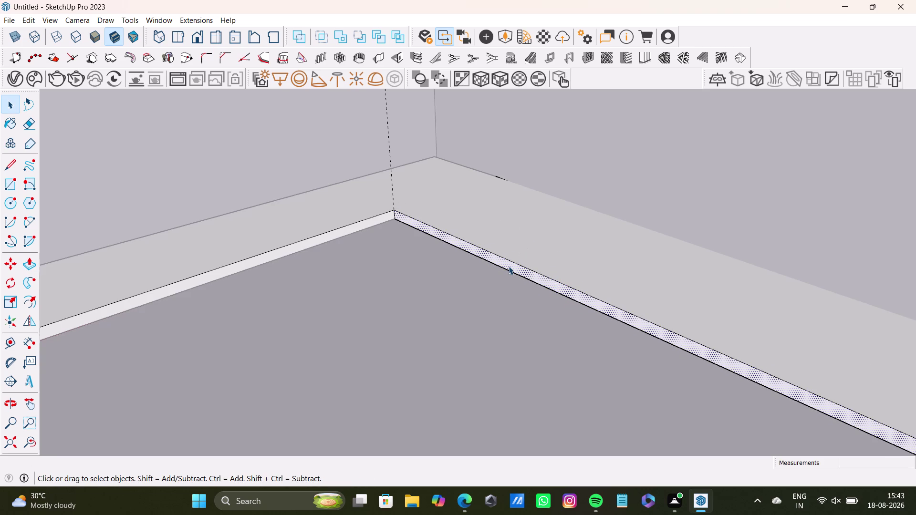
key(p)
drag(508, 266, 559, 239)
key(space)
Widen the left ledge further over the floor by pushing its inner face out again.
scroll(down, 3)
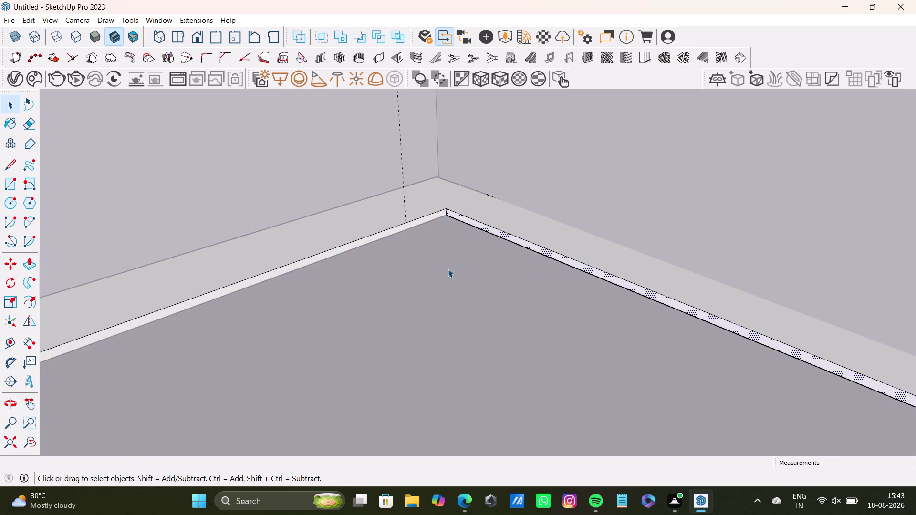
scroll(down, 3)
middle_drag(478, 287, 319, 435)
scroll(down, 3)
middle_drag(312, 368, 348, 331)
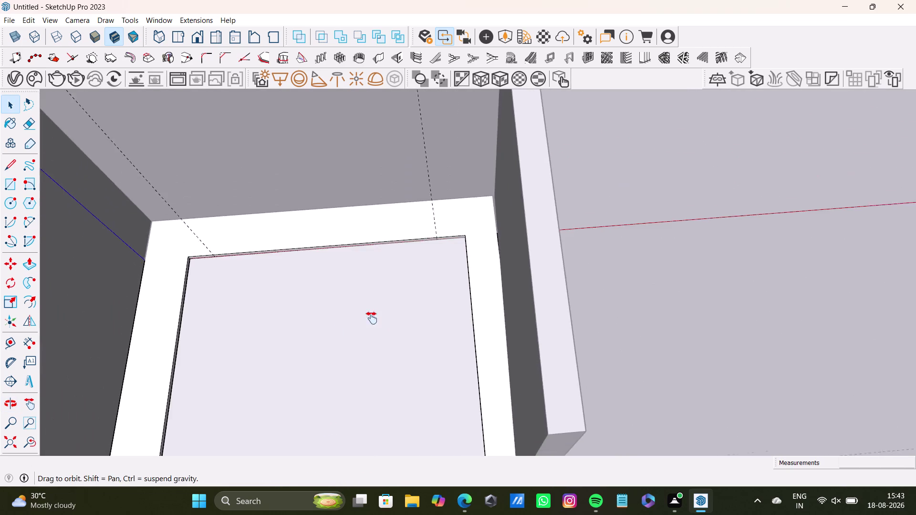
middle_drag(347, 332, 480, 277)
middle_drag(440, 293, 425, 389)
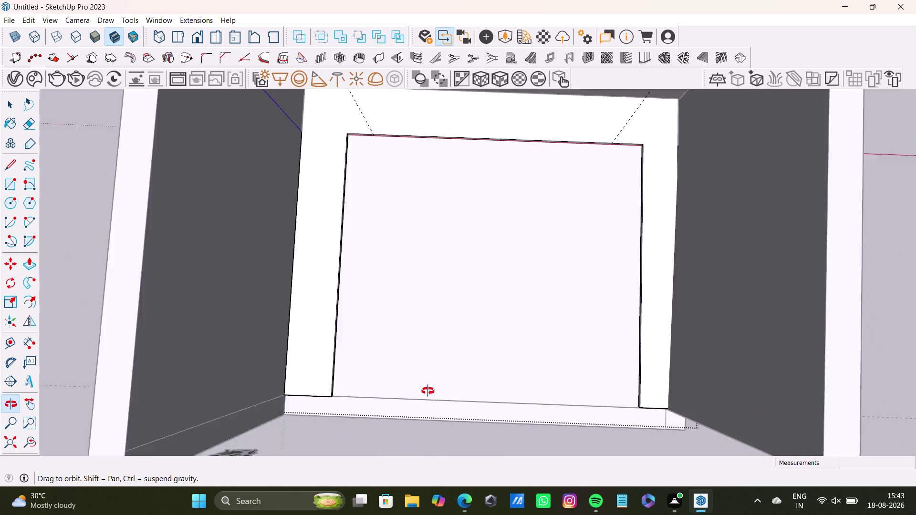
middle_drag(426, 389, 272, 177)
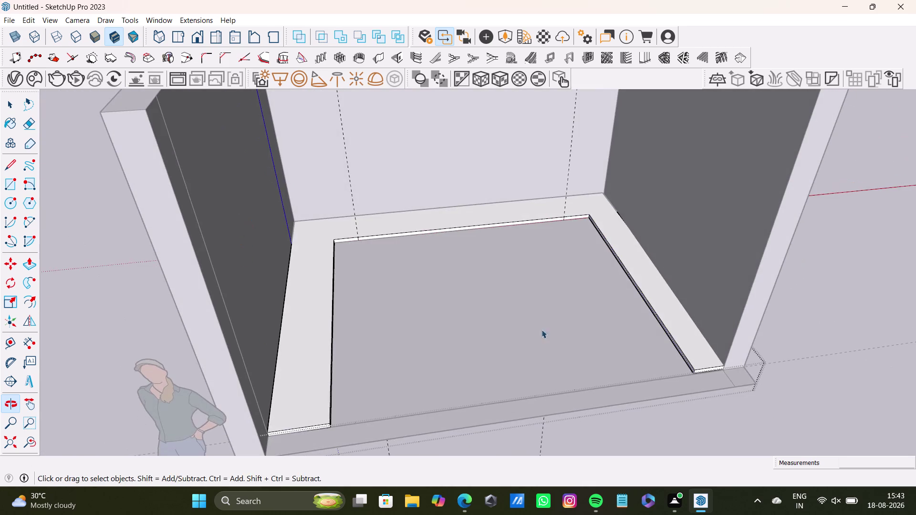
middle_drag(553, 311, 394, 247)
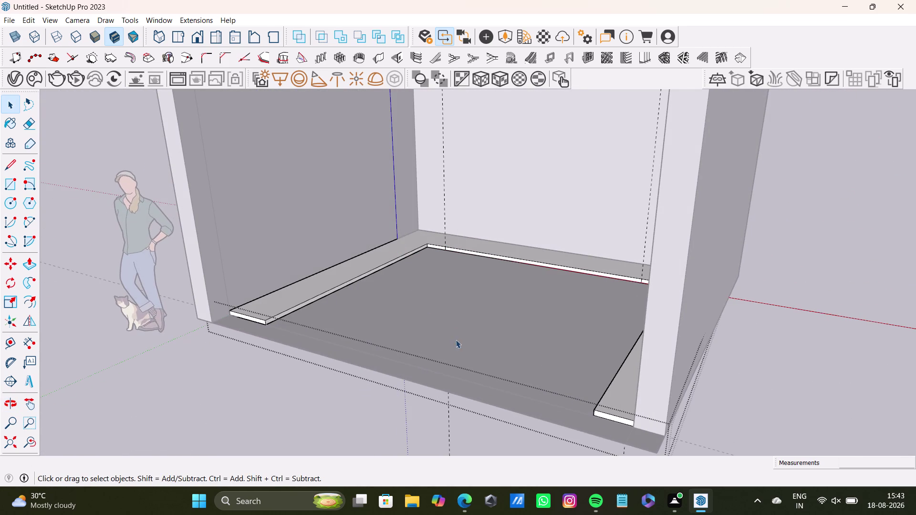
scroll(up, 3)
scroll(up, 3)
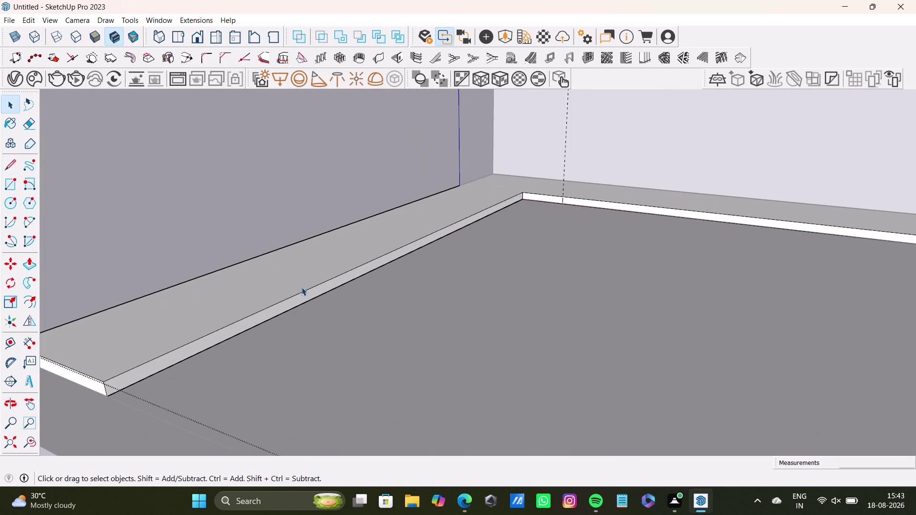
click(296, 304)
key(p)
drag(295, 304, 295, 304)
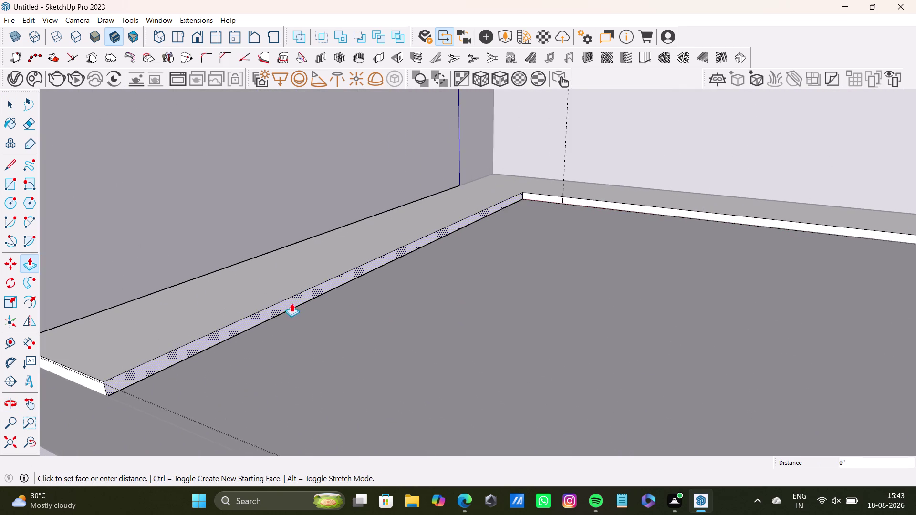
drag(295, 304, 266, 293)
key(space)
click(281, 307)
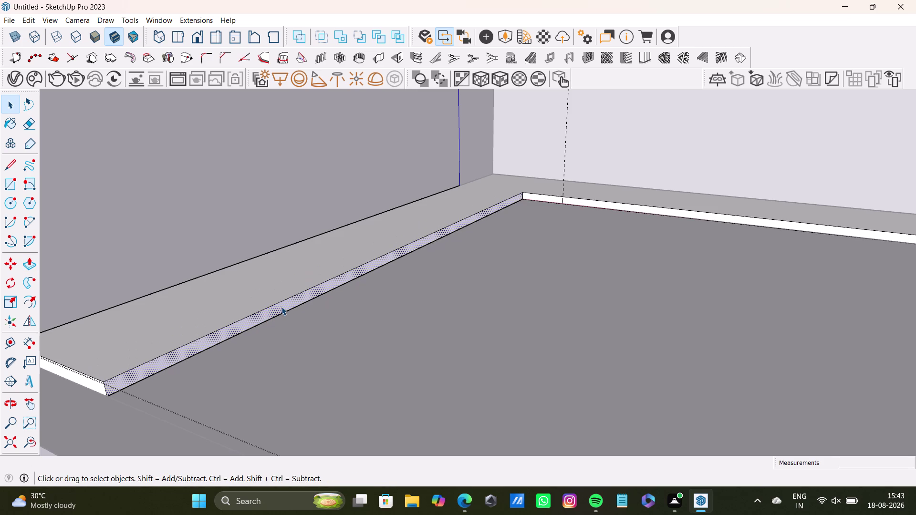
key(p)
drag(282, 307, 257, 296)
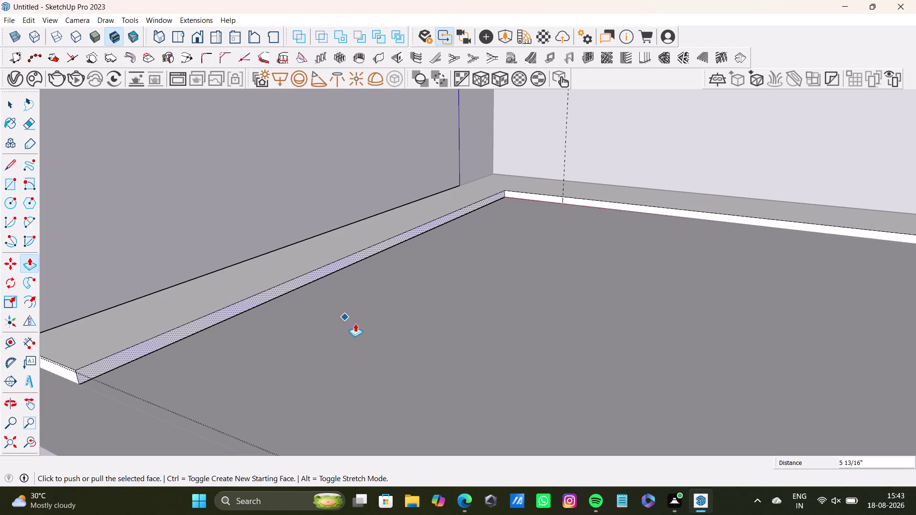
Push/pull a face on the back ledge.
scroll(down, 3)
middle_drag(386, 355, 417, 474)
scroll(up, 3)
middle_drag(423, 262, 328, 299)
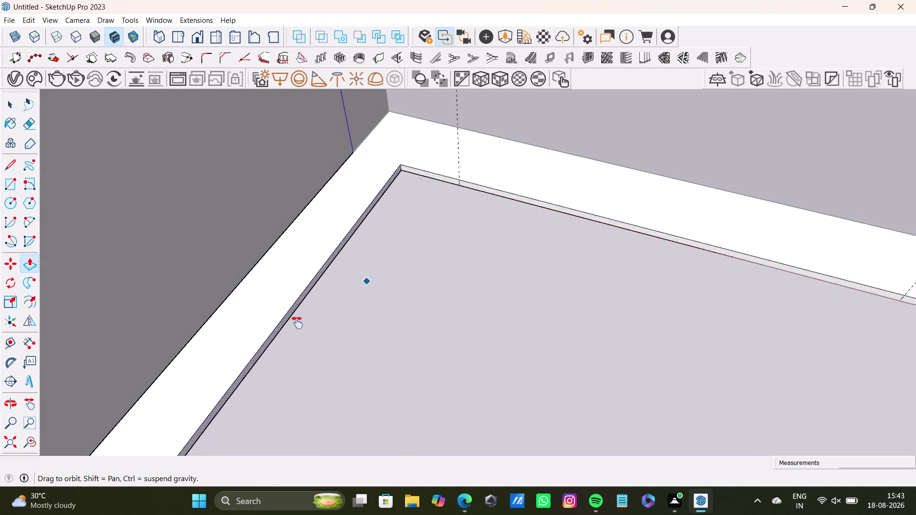
middle_drag(328, 299, 272, 375)
middle_drag(282, 376, 312, 427)
scroll(up, 3)
middle_drag(383, 329, 351, 223)
key(space)
click(365, 250)
key(p)
drag(365, 250, 359, 220)
key(space)
click(378, 255)
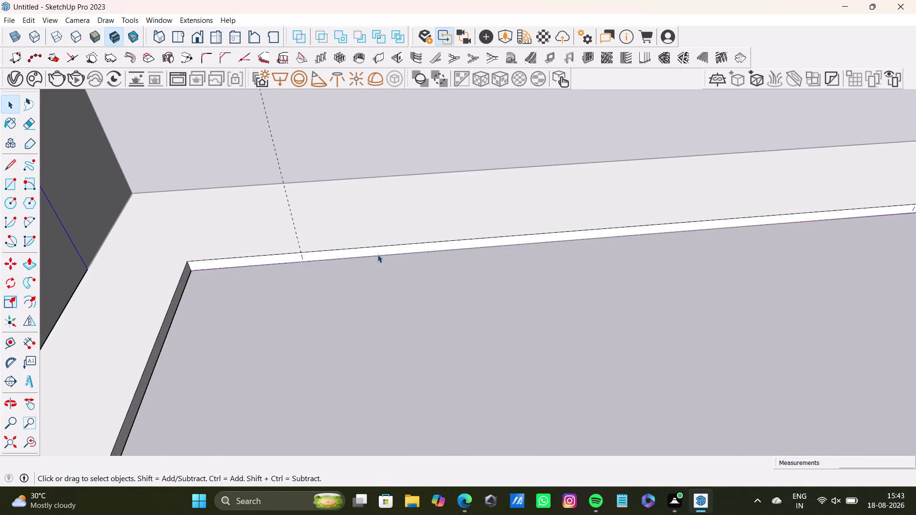
triple_click(378, 253)
triple_click(378, 253)
triple_click(378, 253)
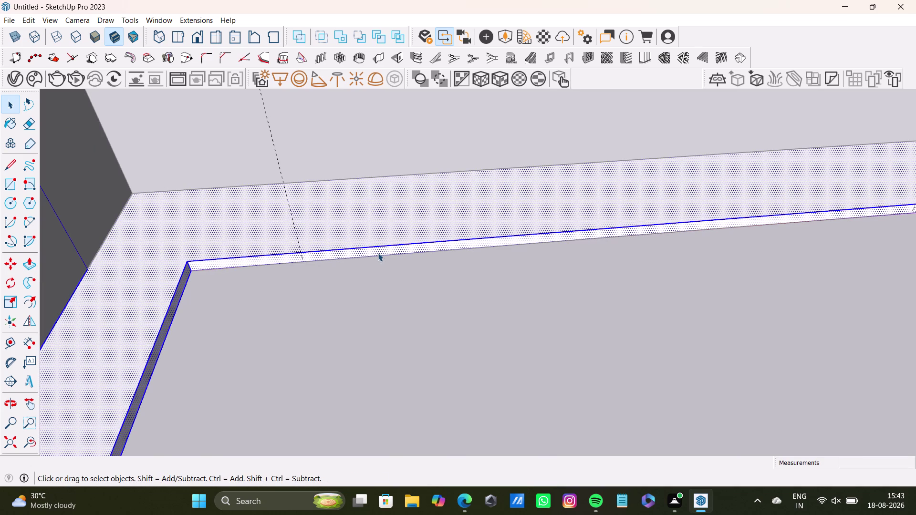
double_click(378, 252)
key(p)
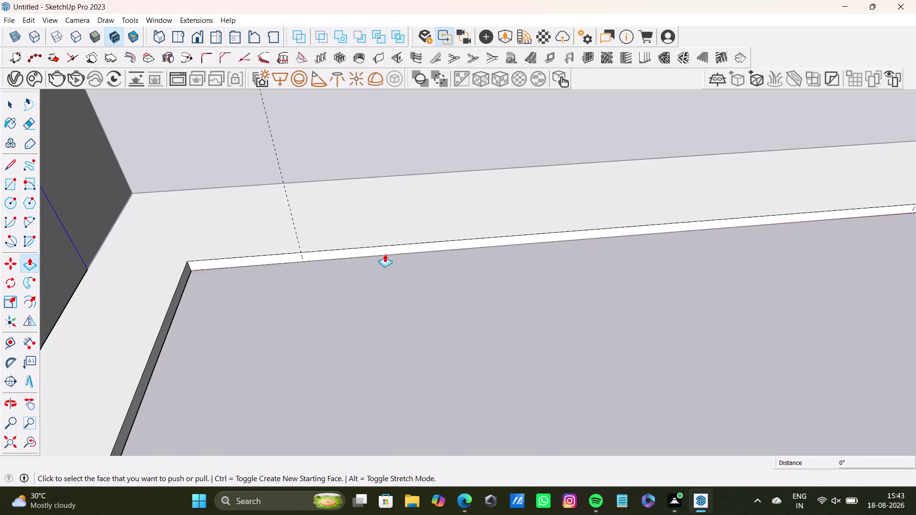
drag(385, 252, 379, 223)
key(space)
middle_drag(401, 256, 393, 279)
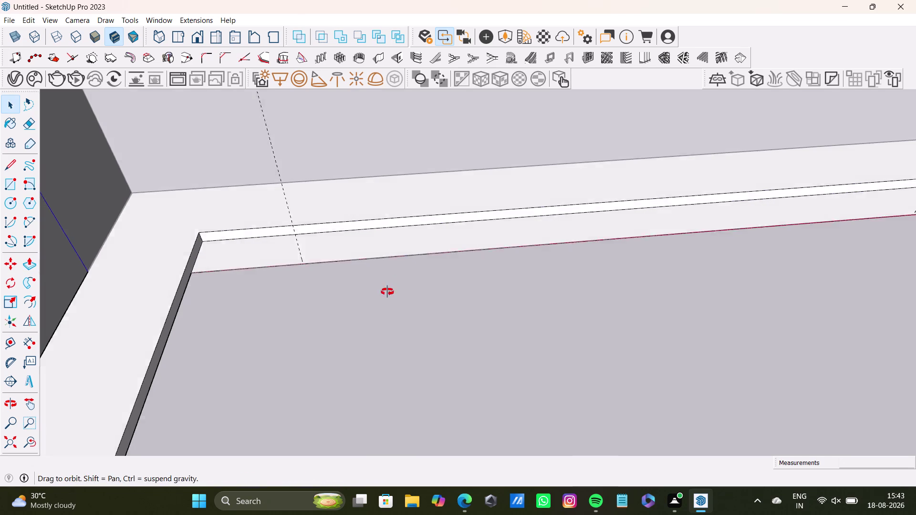
middle_drag(393, 279, 363, 382)
click(434, 247)
key(Delete)
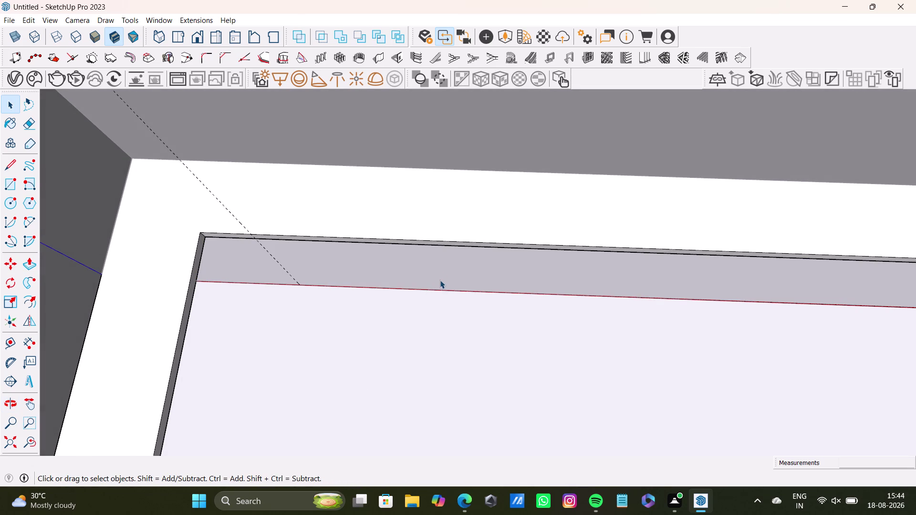
key(ctrl+z)
scroll(down, 3)
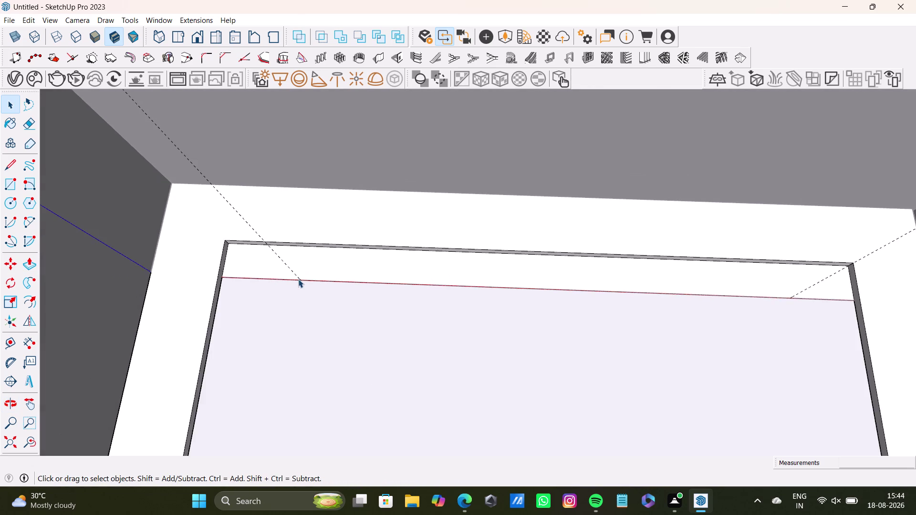
scroll(down, 3)
middle_drag(363, 302, 384, 248)
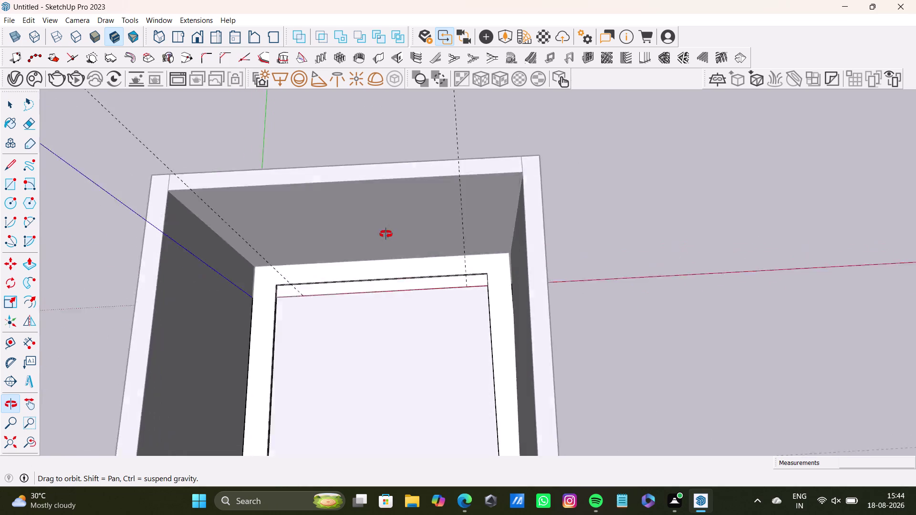
middle_drag(383, 248, 392, 193)
scroll(down, 3)
scroll(up, 3)
scroll(down, 3)
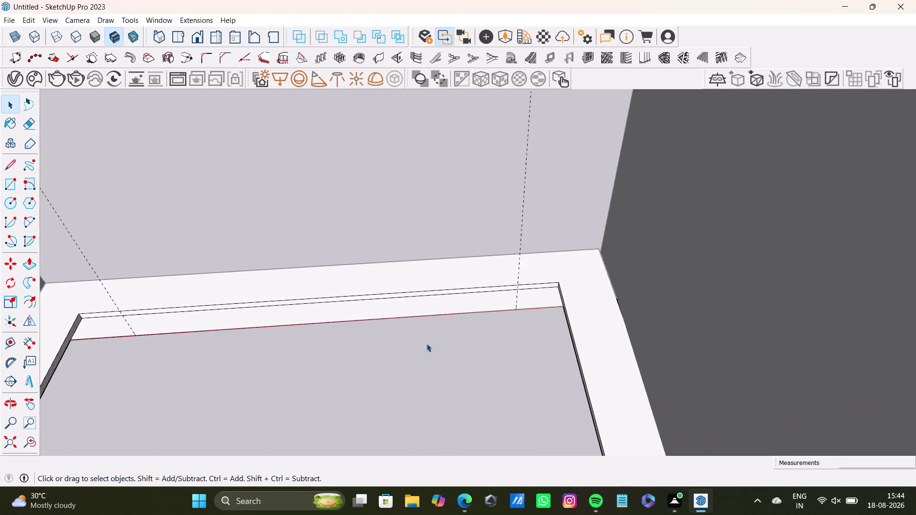
scroll(down, 3)
key(space)
click(428, 365)
click(428, 373)
click(637, 312)
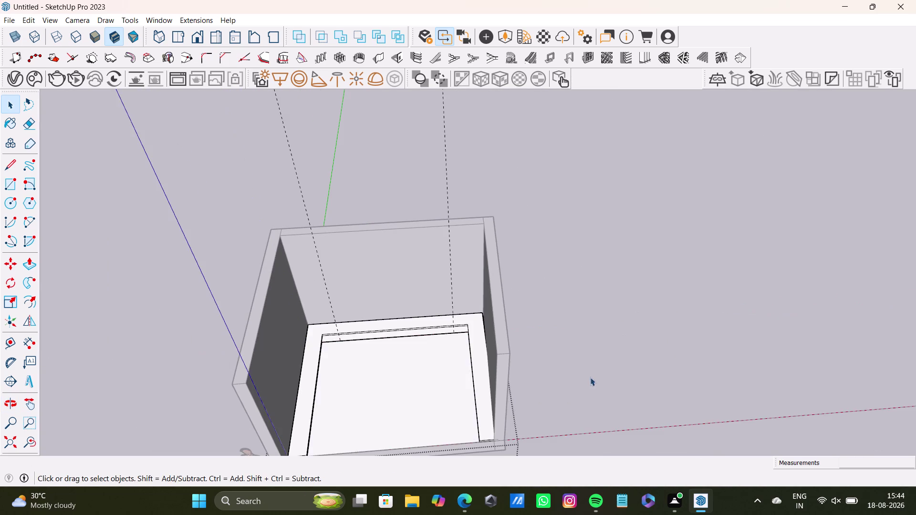
scroll(up, 3)
middle_drag(390, 290, 533, 164)
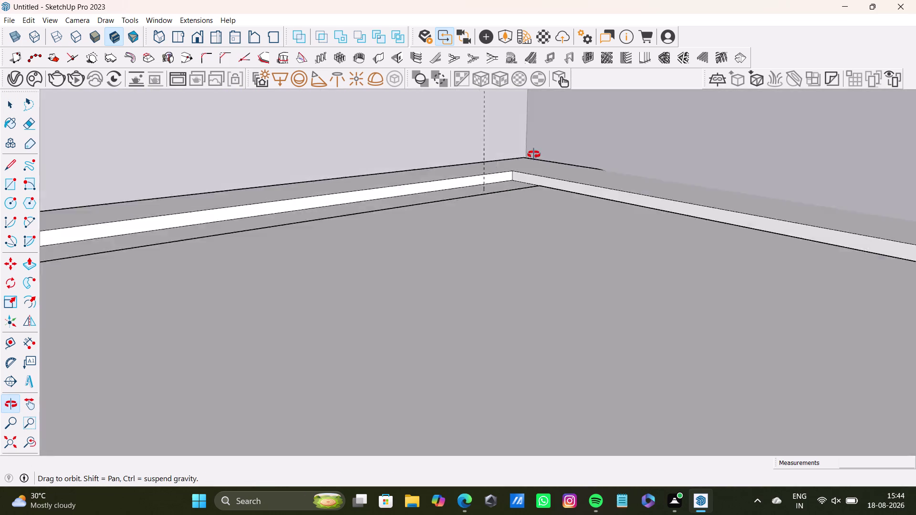
middle_drag(533, 164, 396, 198)
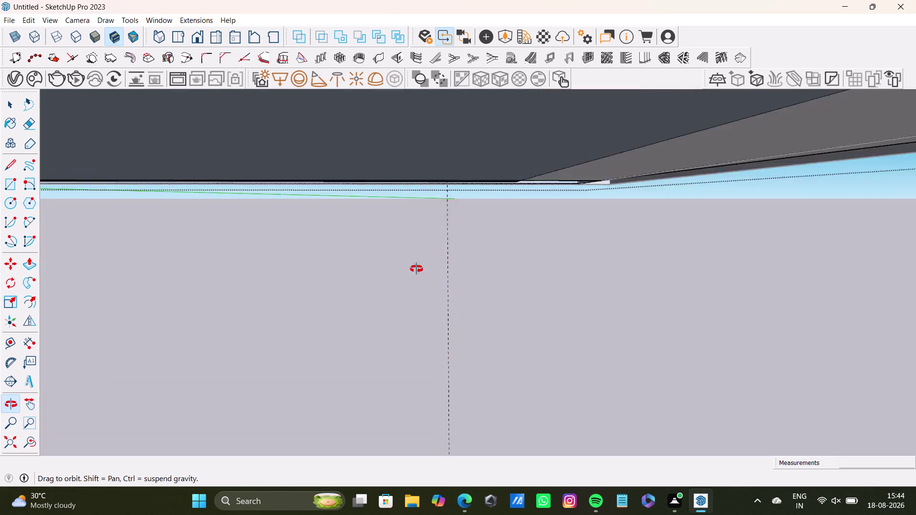
middle_drag(397, 198, 437, 369)
scroll(up, 3)
scroll(down, 3)
middle_drag(426, 353, 579, 279)
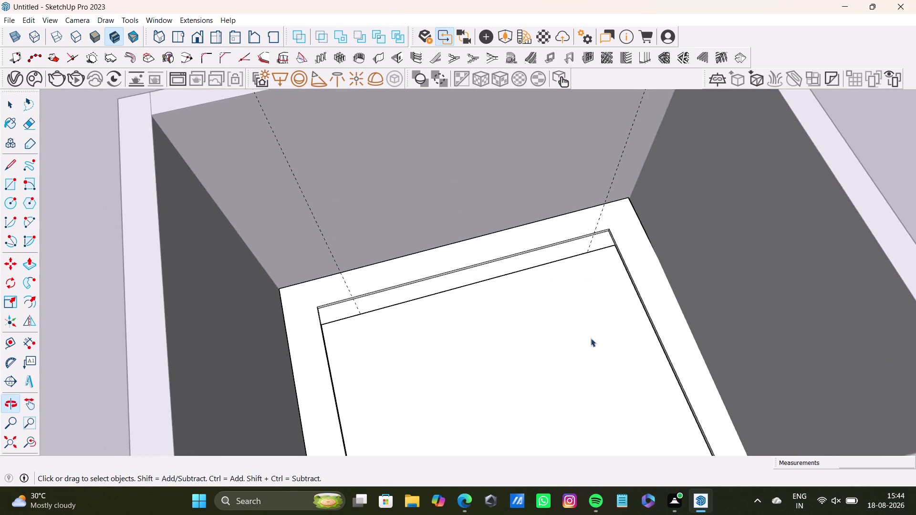
middle_drag(588, 348, 371, 416)
scroll(up, 3)
double_click(238, 331)
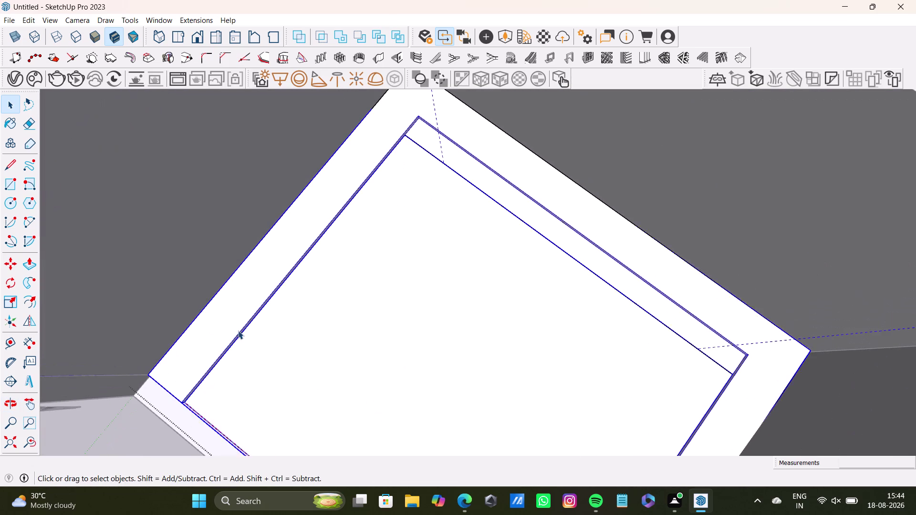
double_click(241, 314)
double_click(241, 314)
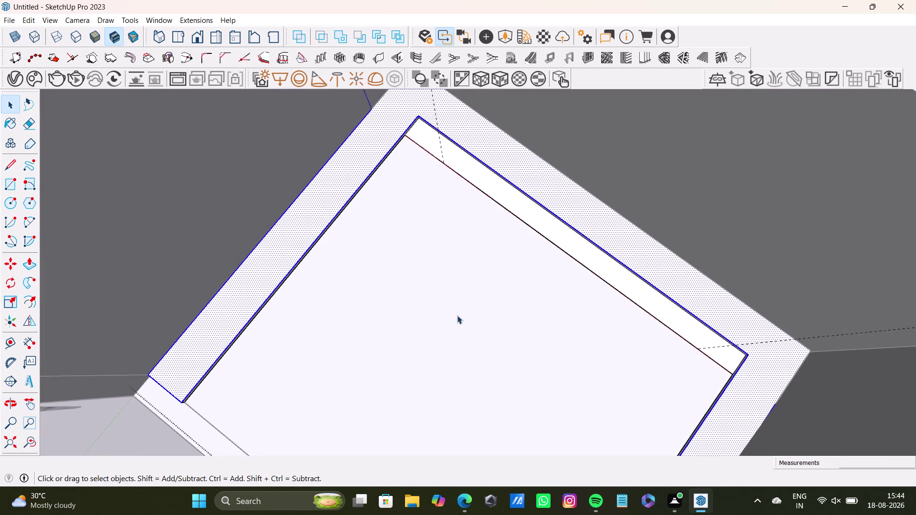
scroll(up, 3)
middle_drag(483, 321, 607, 178)
scroll(down, 3)
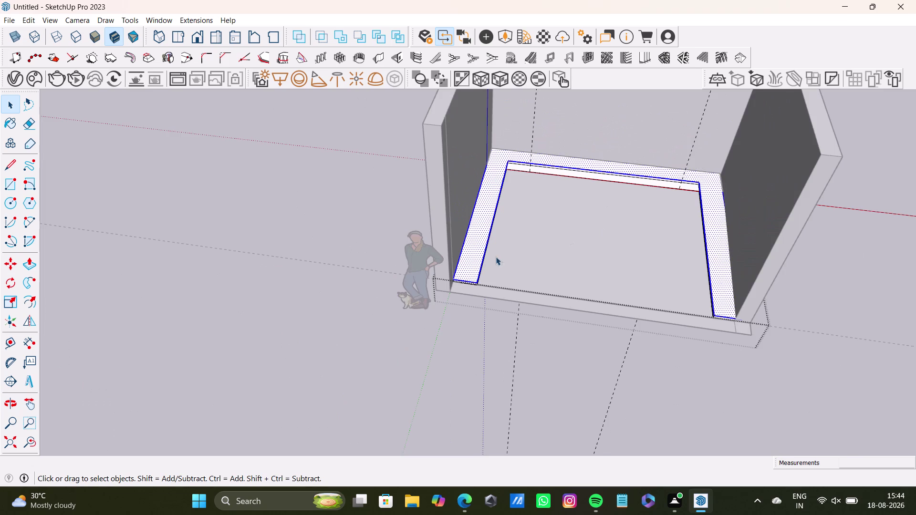
scroll(up, 3)
triple_click(468, 293)
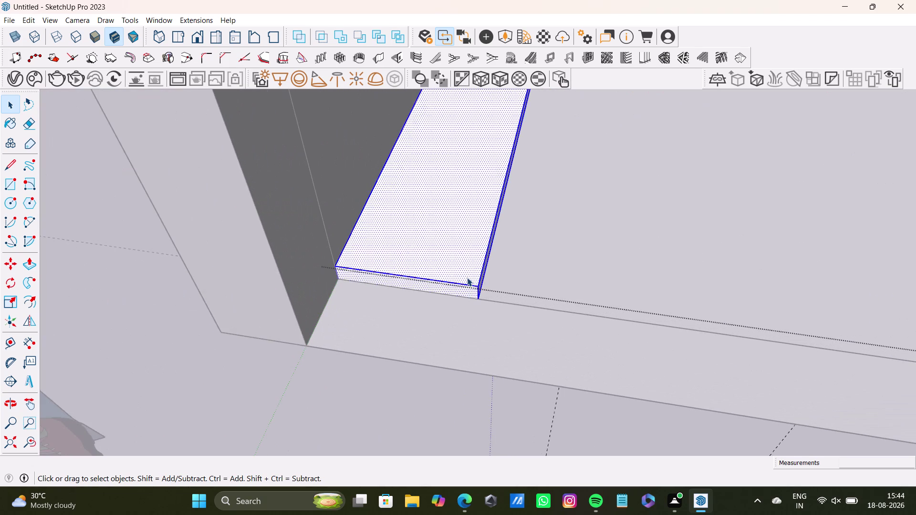
scroll(down, 3)
middle_drag(511, 234, 407, 322)
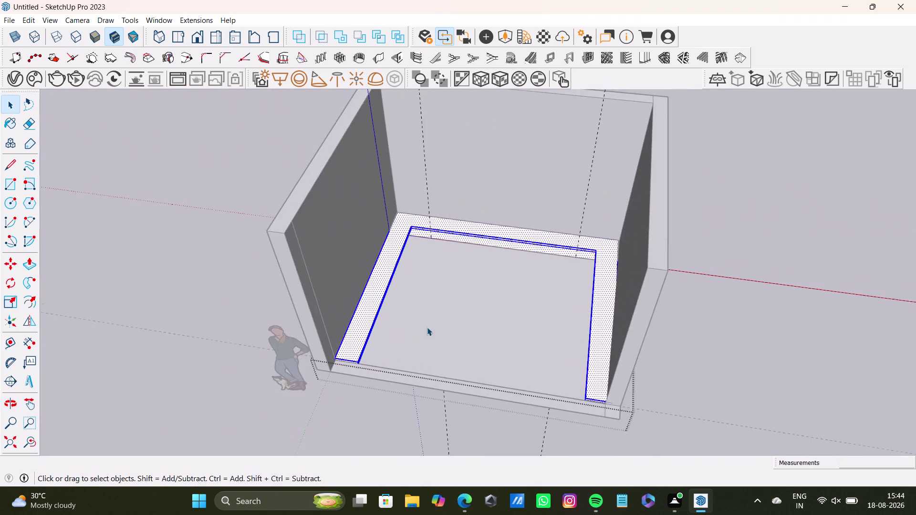
middle_drag(459, 328, 471, 401)
scroll(up, 3)
middle_drag(614, 291, 619, 249)
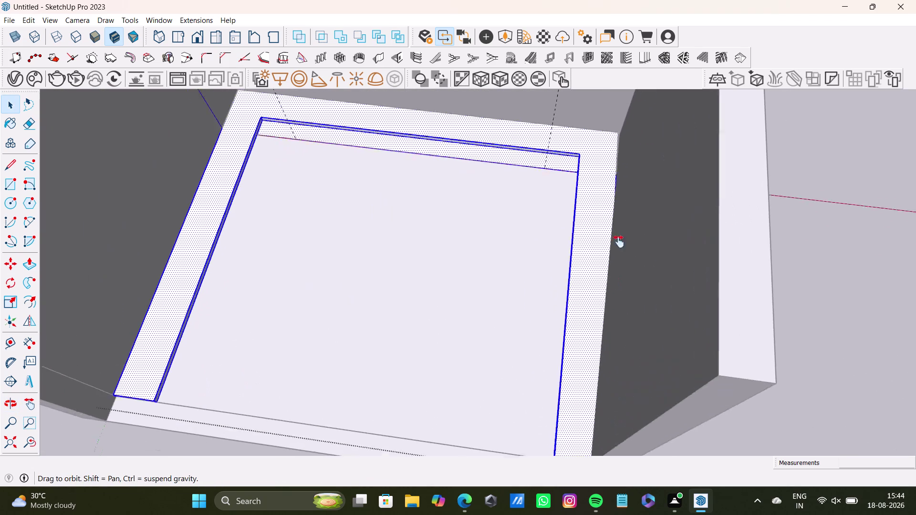
middle_drag(618, 249, 484, 329)
middle_drag(497, 312, 651, 357)
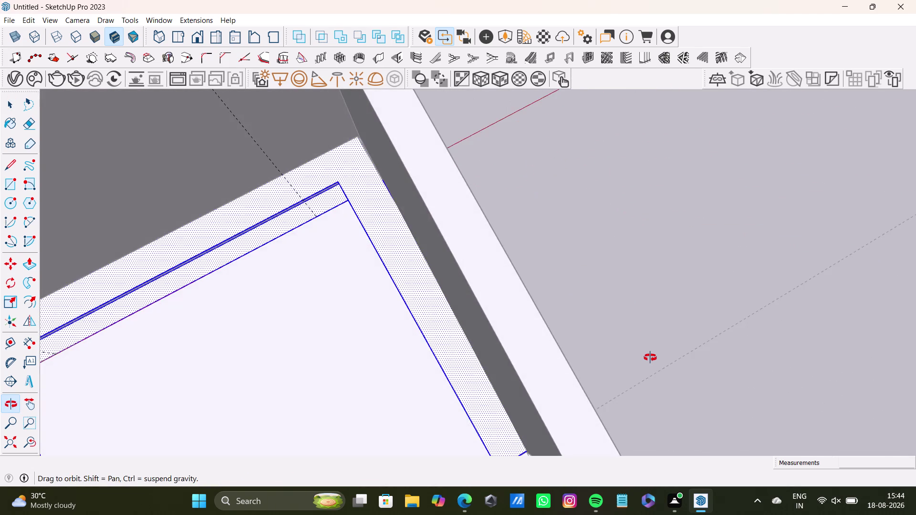
middle_drag(650, 358, 500, 249)
scroll(down, 3)
middle_drag(457, 313, 500, 275)
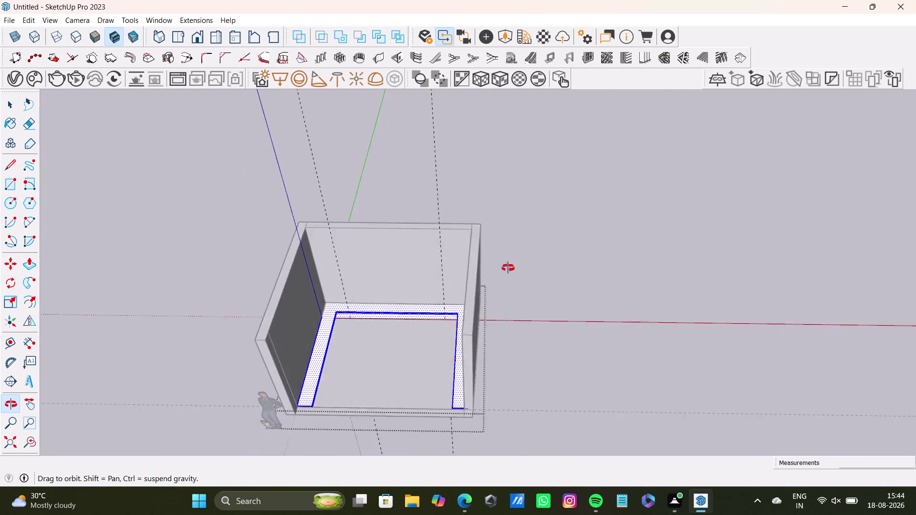
middle_drag(500, 275, 513, 410)
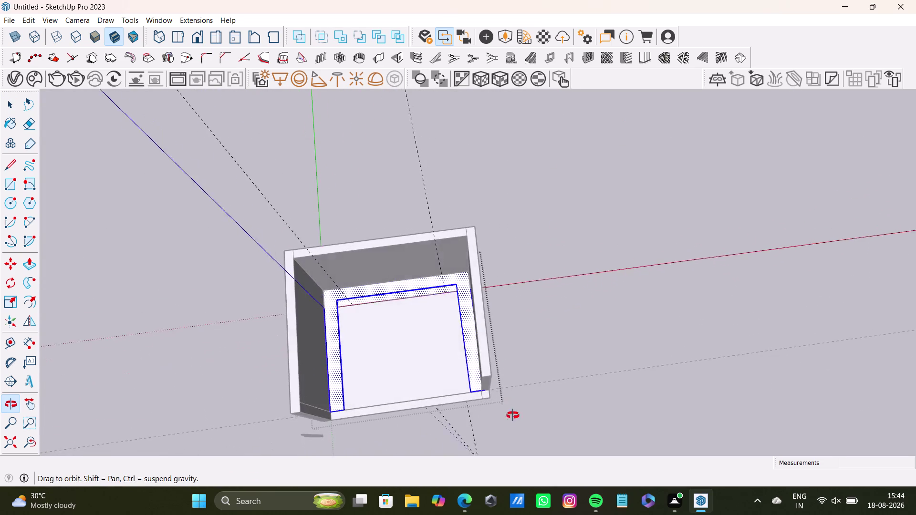
middle_drag(514, 410, 489, 424)
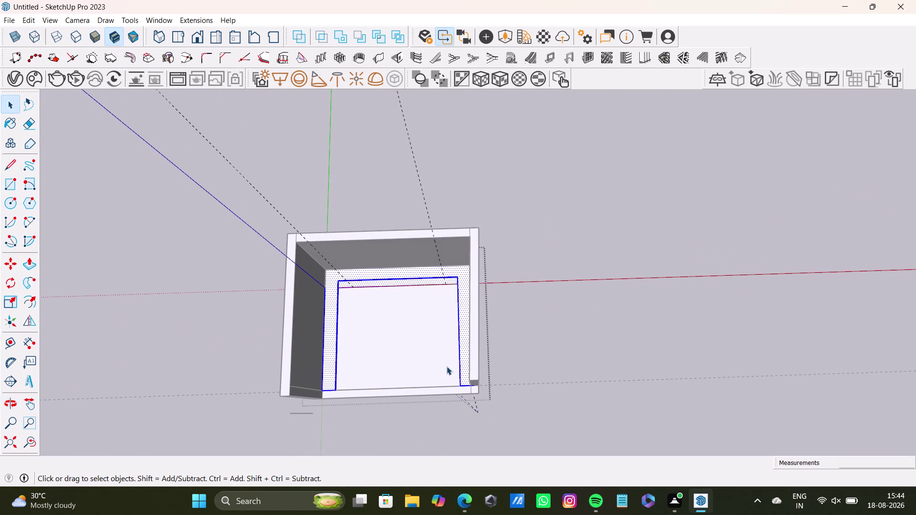
middle_drag(455, 351, 594, 367)
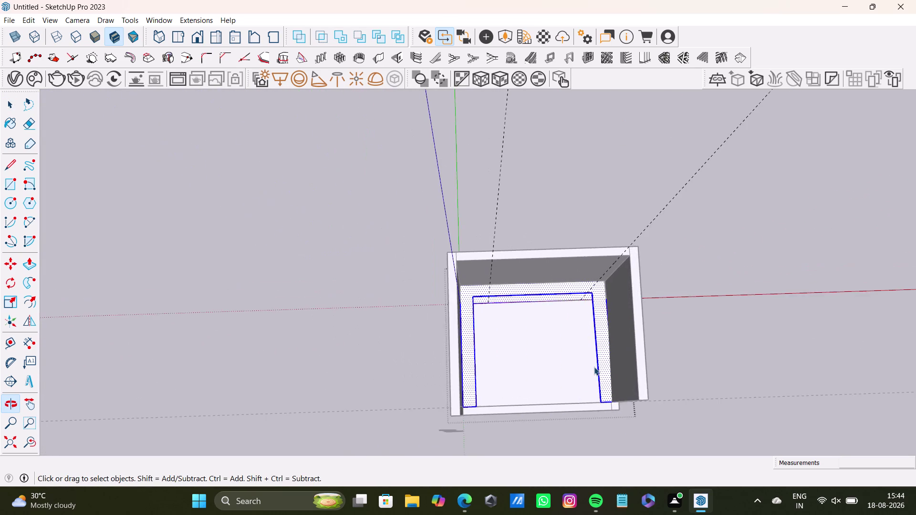
scroll(up, 3)
middle_drag(594, 367, 593, 424)
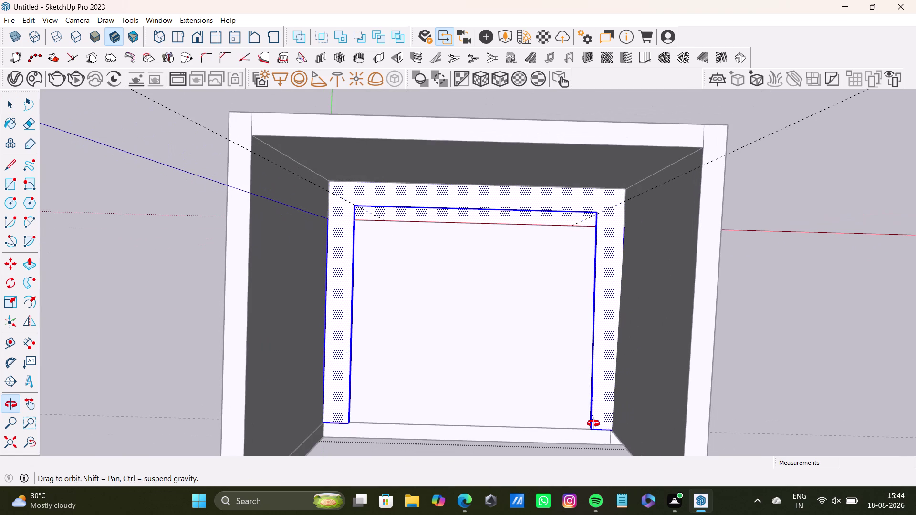
middle_drag(594, 424, 599, 275)
scroll(up, 3)
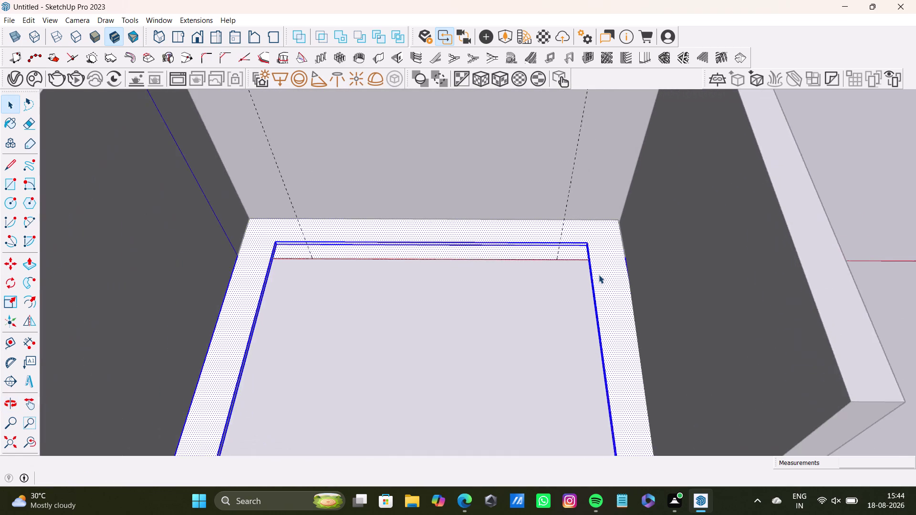
scroll(up, 3)
scroll(up, 3)
middle_drag(680, 223, 584, 154)
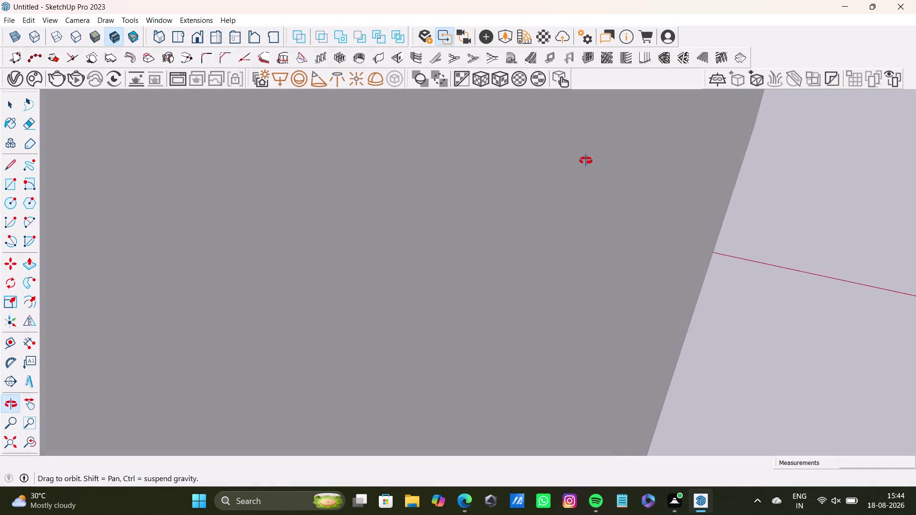
middle_drag(585, 155, 597, 185)
click(585, 348)
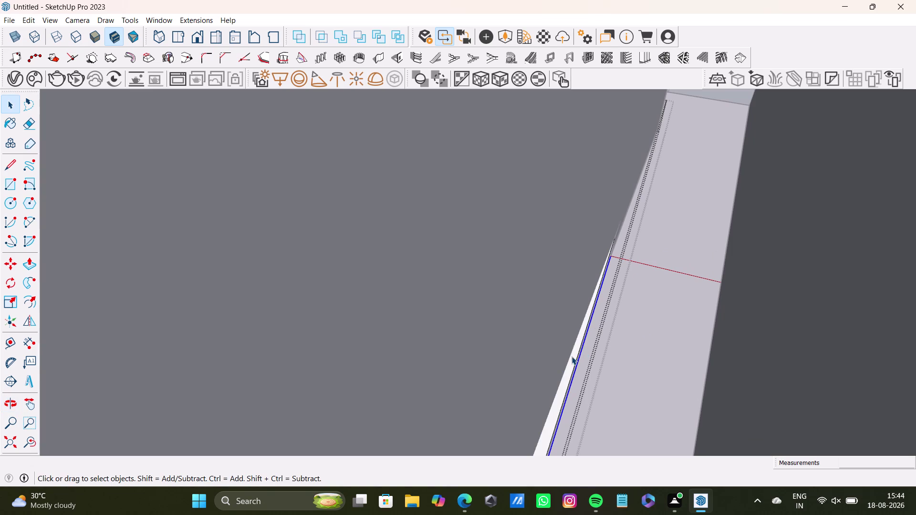
scroll(down, 3)
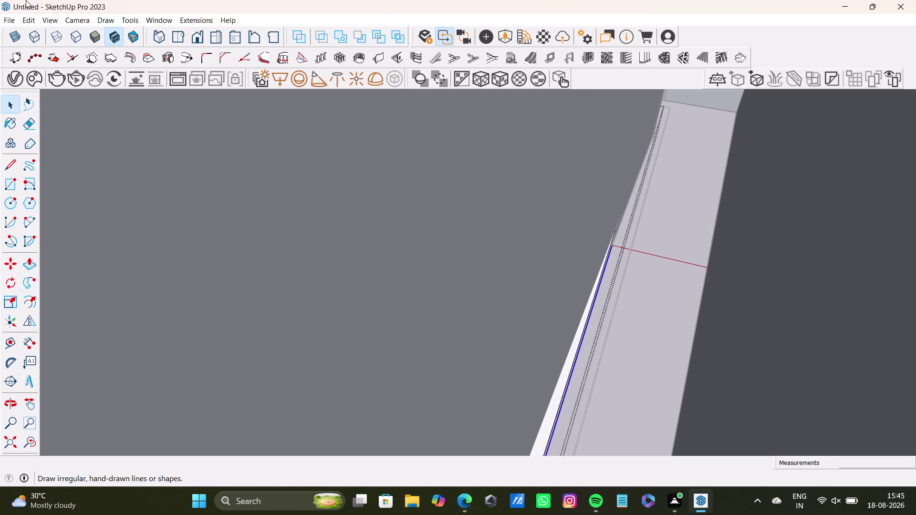
scroll(down, 3)
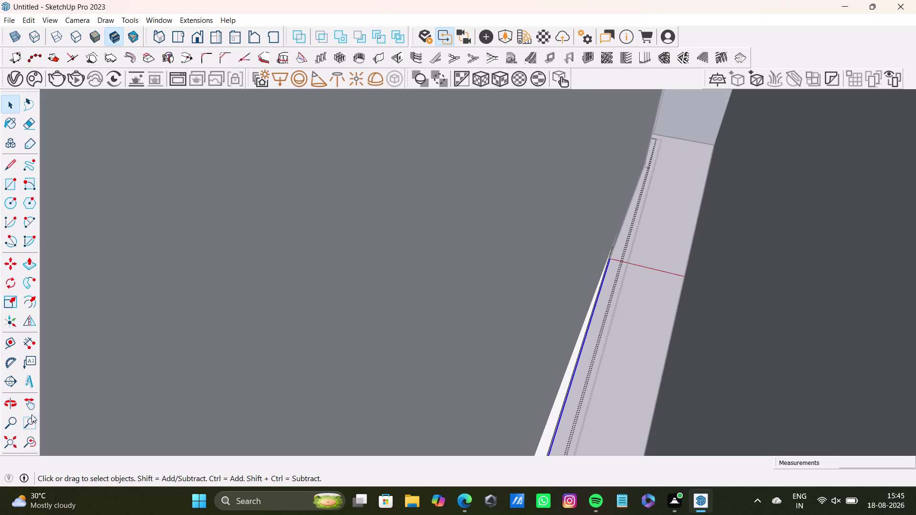
Deselect the floor outline and select the thin strip face beside the side wall.
click(17, 442)
middle_drag(523, 370, 561, 466)
scroll(up, 3)
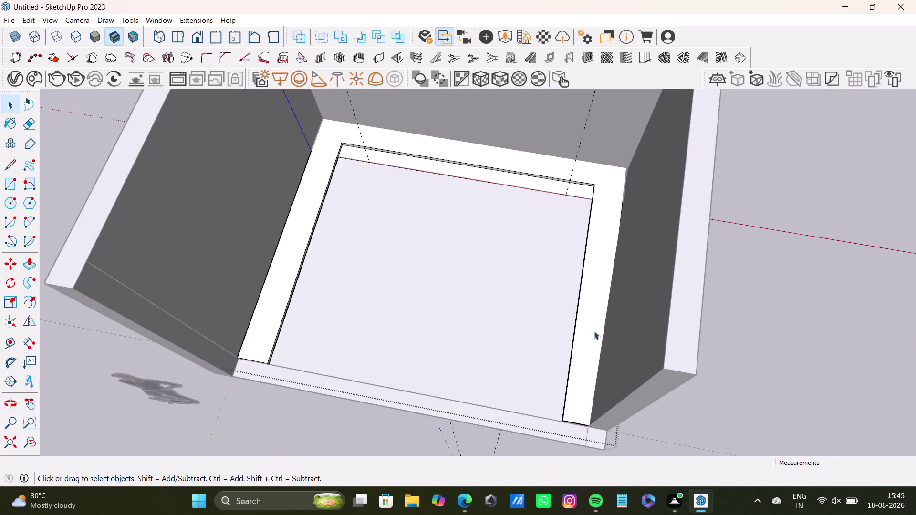
scroll(up, 3)
middle_drag(594, 330, 535, 369)
scroll(up, 3)
middle_drag(550, 343, 538, 190)
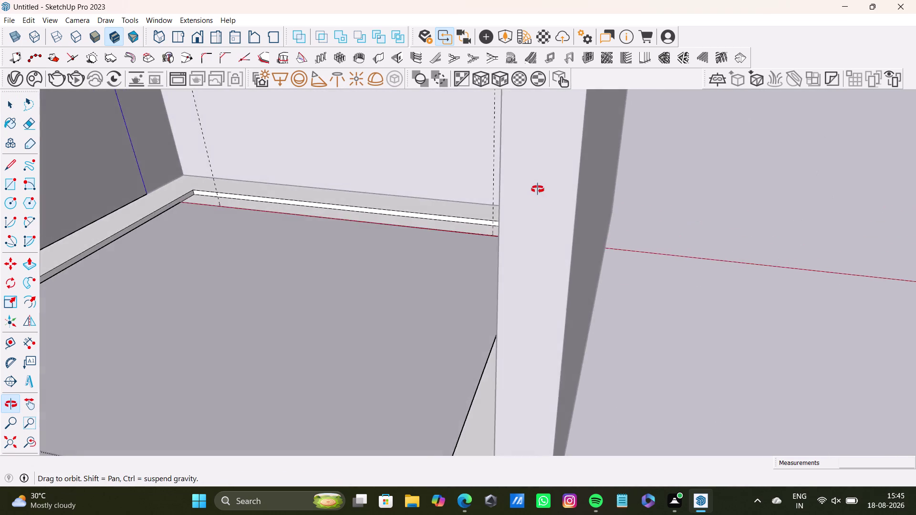
middle_drag(538, 190, 580, 248)
scroll(up, 3)
middle_drag(555, 245, 516, 188)
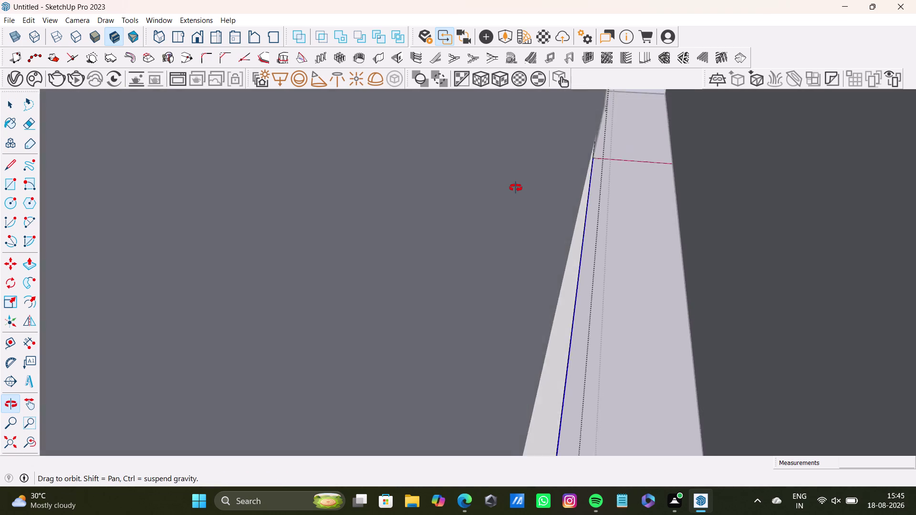
middle_drag(516, 188, 509, 186)
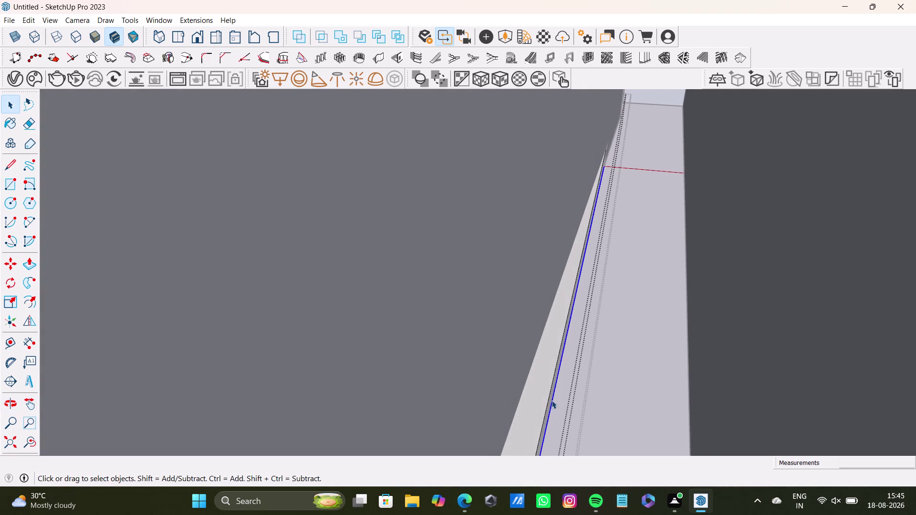
middle_drag(550, 407, 532, 385)
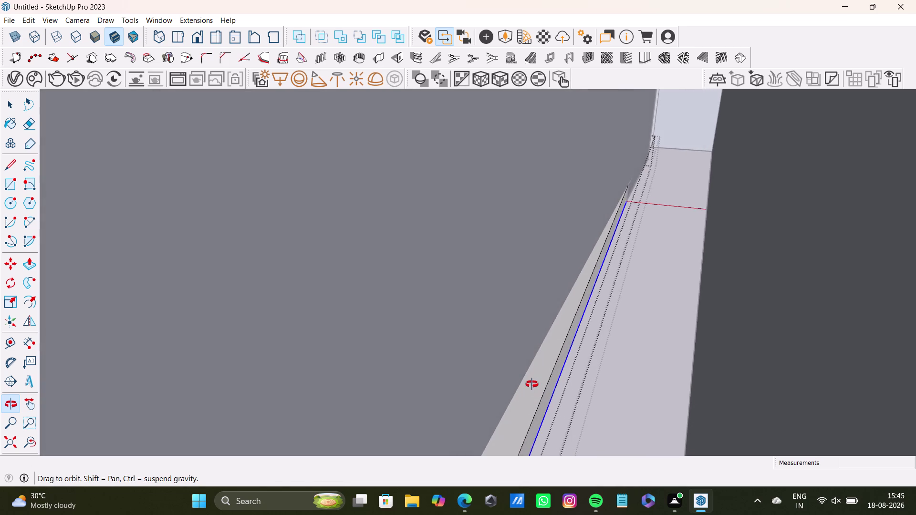
middle_drag(532, 384, 553, 392)
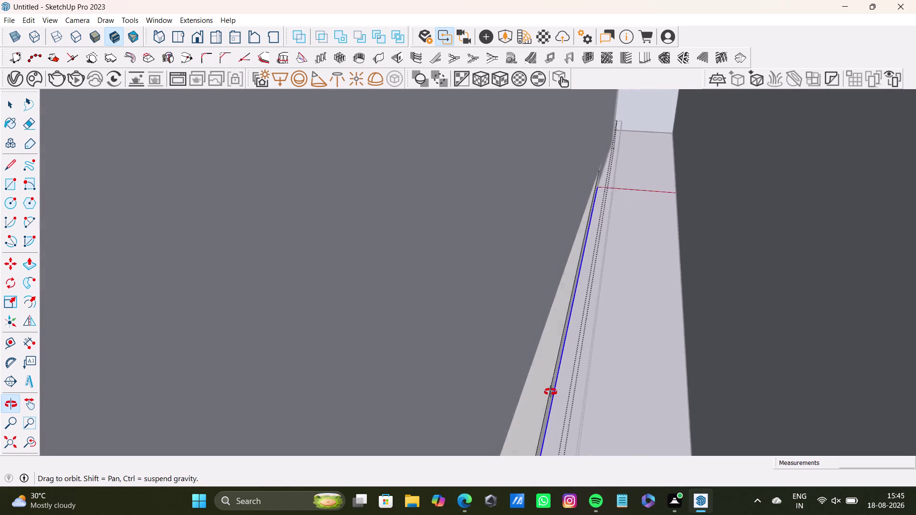
middle_drag(553, 392, 541, 391)
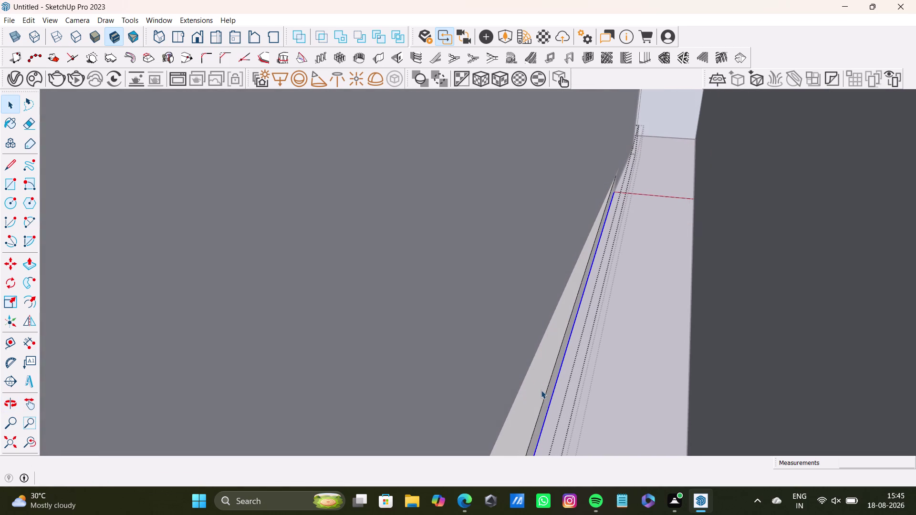
click(544, 408)
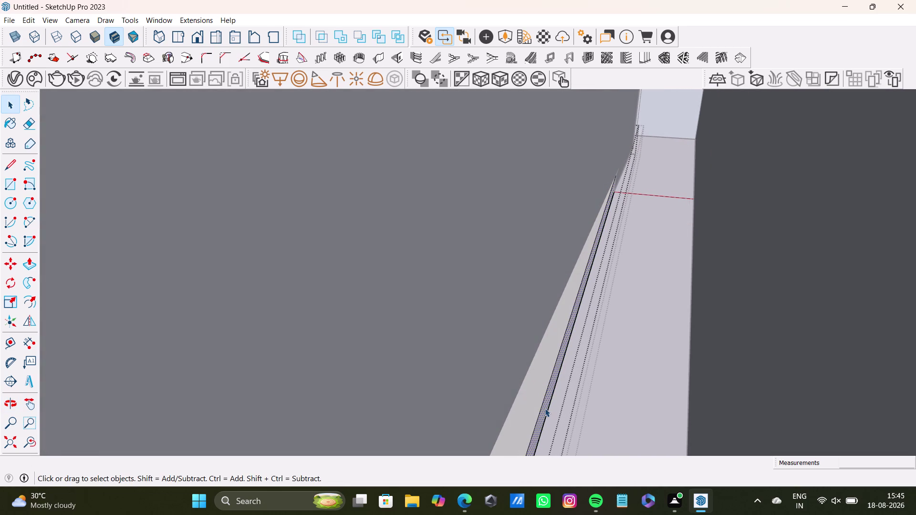
Pull the side-wall strip up about 1 13/16 inches into a low ledge.
key(p)
drag(544, 408, 513, 405)
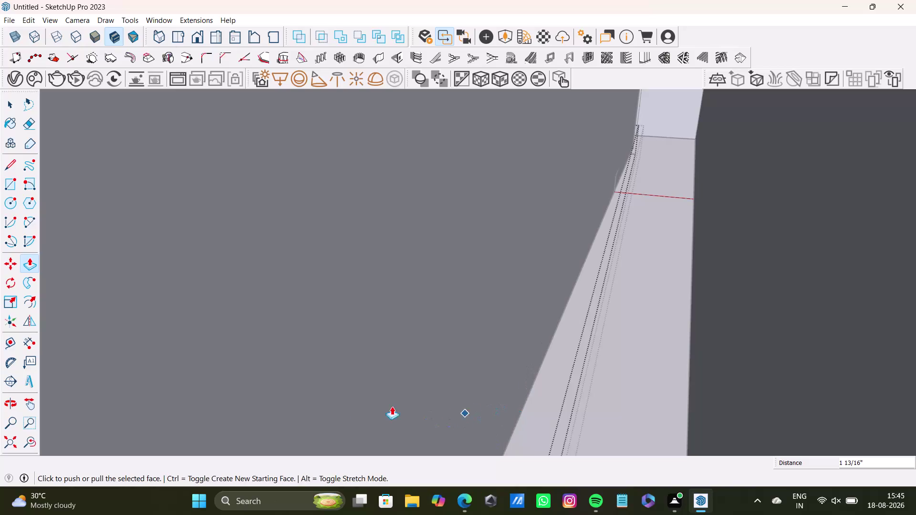
scroll(down, 3)
click(31, 440)
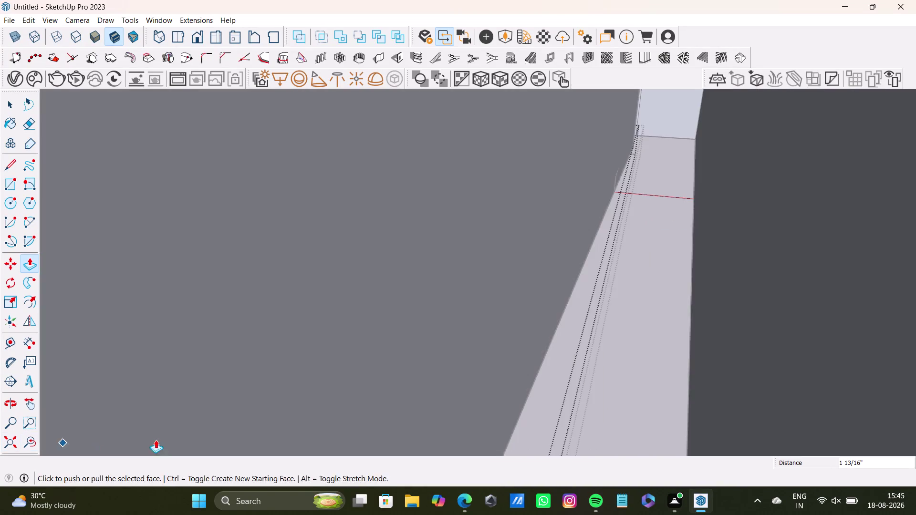
middle_drag(337, 438, 610, 514)
scroll(down, 3)
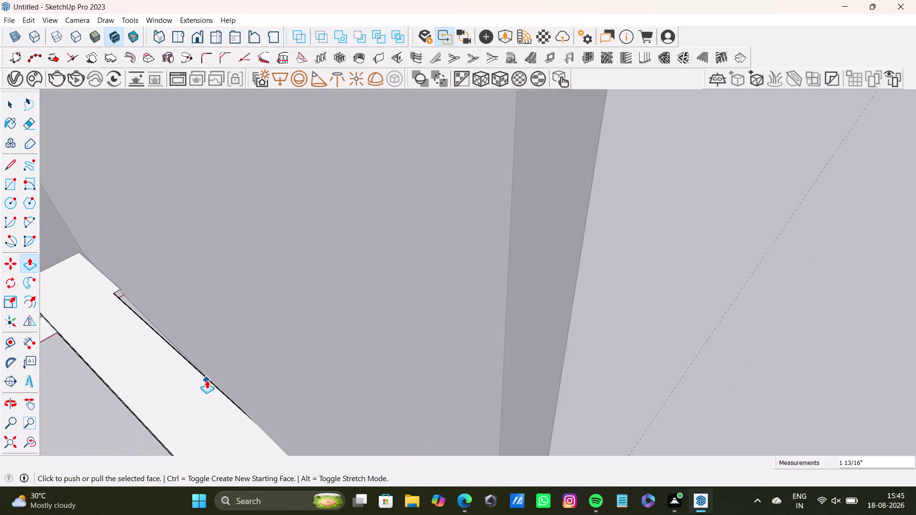
scroll(down, 3)
middle_drag(206, 380, 349, 272)
scroll(down, 3)
middle_drag(396, 339, 376, 431)
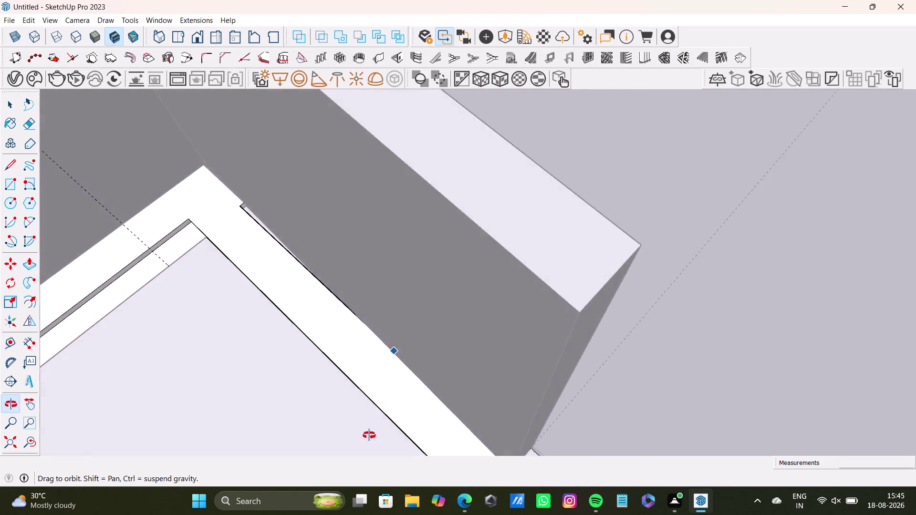
middle_drag(376, 431, 313, 434)
Undo the last three actions and view the floor border's corner.
key(ctrl+z)
key(ctrl+z)
key(ctrl+z)
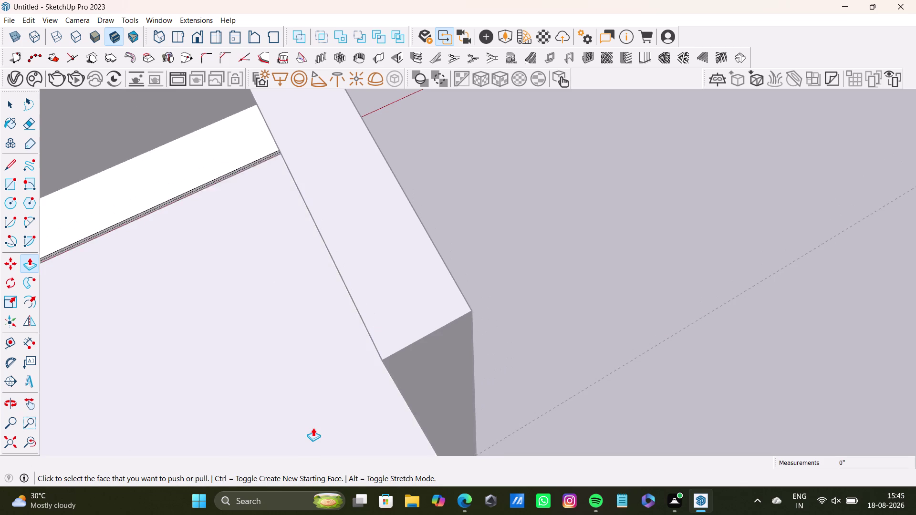
scroll(down, 3)
middle_drag(316, 307, 537, 259)
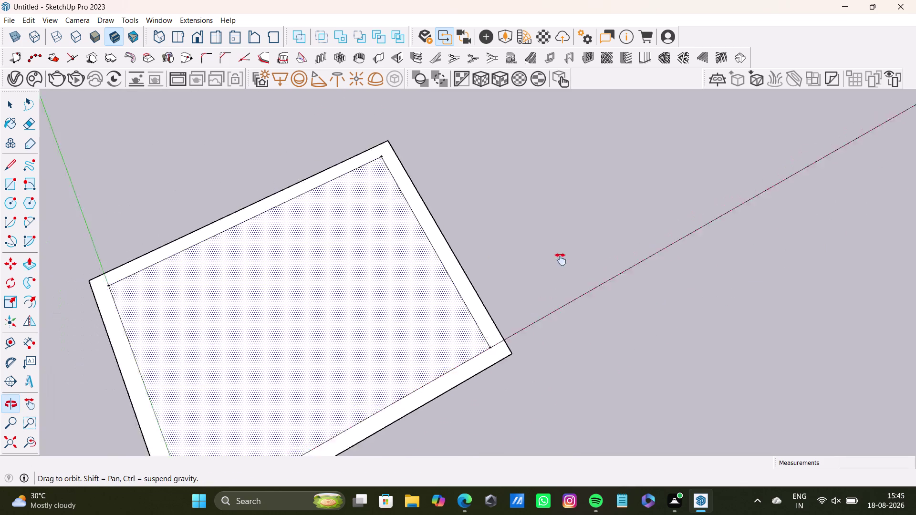
middle_drag(538, 259, 614, 272)
middle_drag(646, 332, 524, 244)
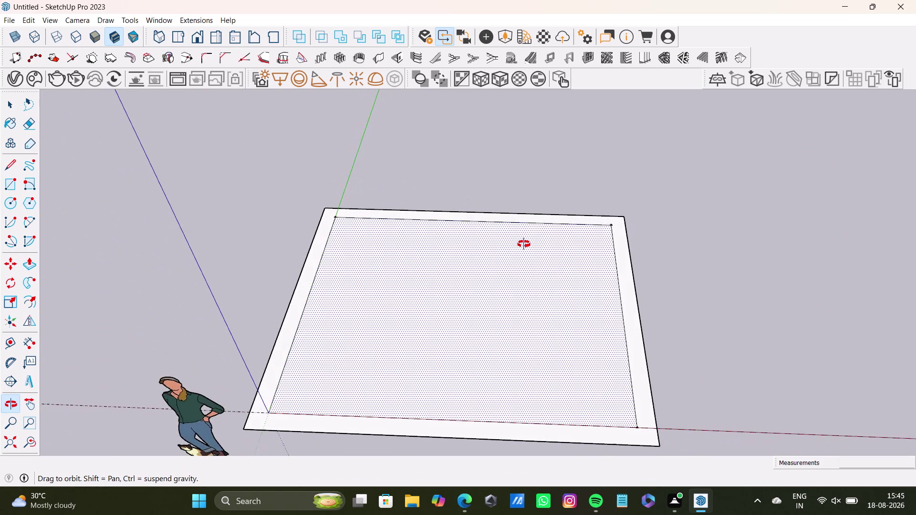
middle_drag(524, 244, 506, 404)
Draw a short line from the inset guide corner to the floor slab's outer edge.
scroll(up, 3)
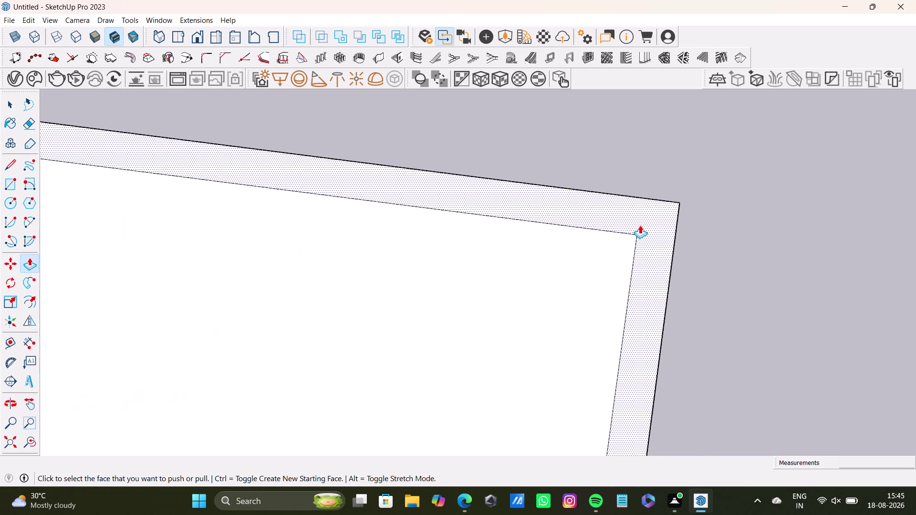
scroll(up, 3)
key(space)
click(11, 165)
scroll(up, 3)
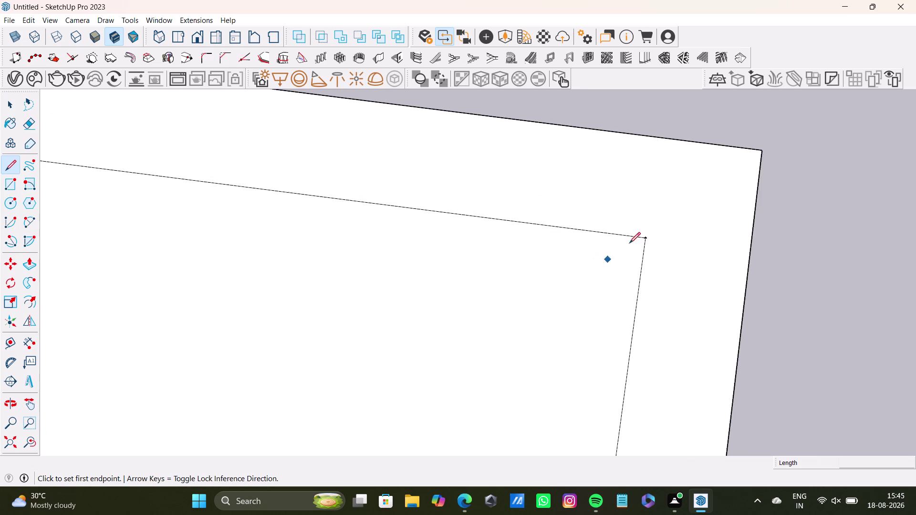
scroll(up, 3)
click(651, 237)
key(space)
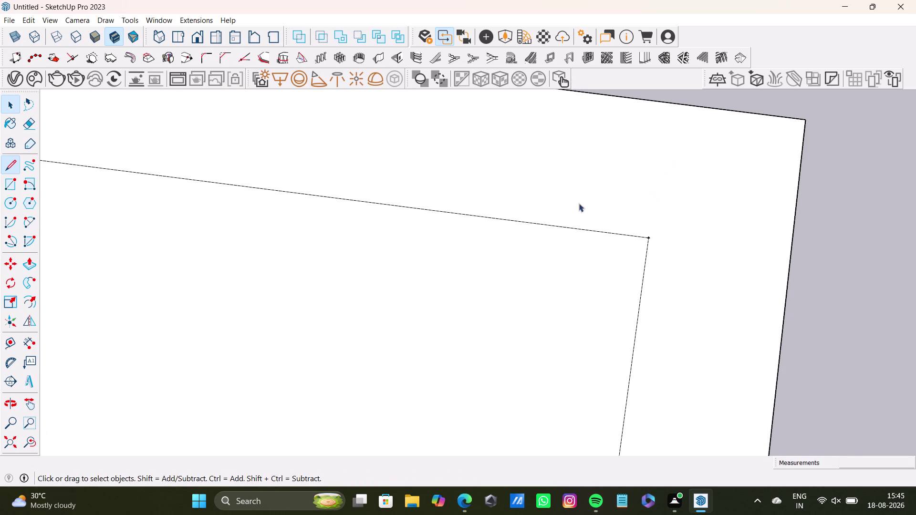
click(13, 165)
scroll(up, 3)
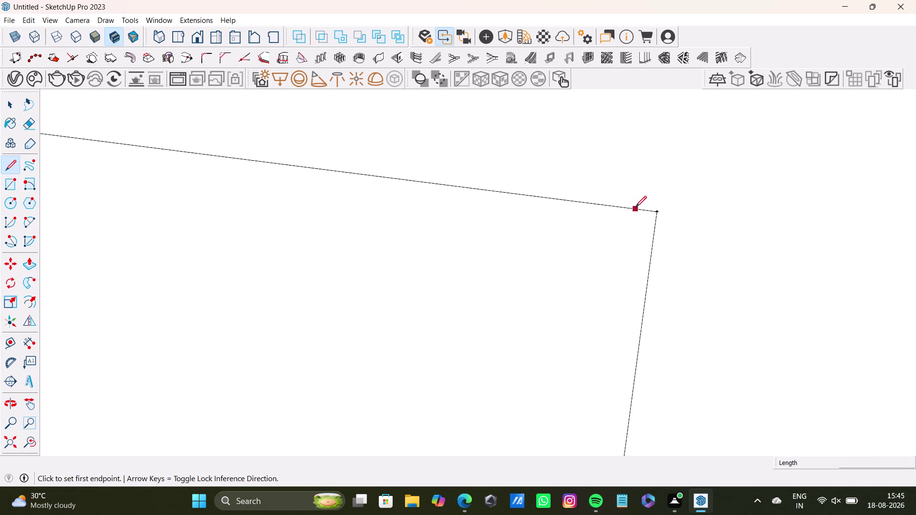
scroll(up, 3)
click(622, 219)
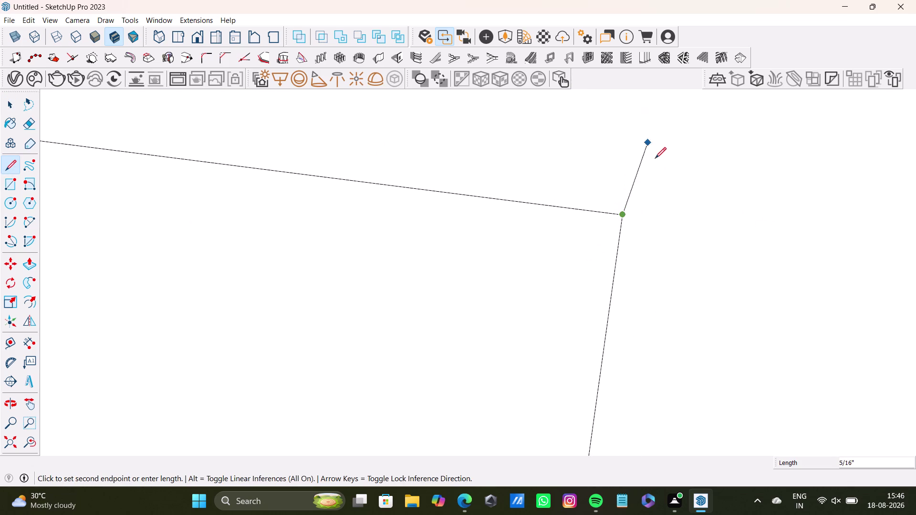
scroll(down, 3)
middle_drag(639, 134, 592, 372)
scroll(down, 3)
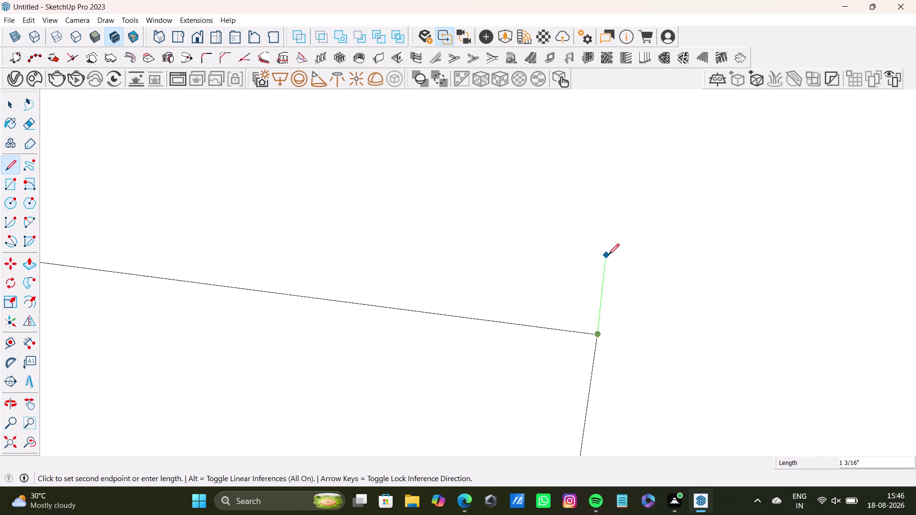
scroll(down, 3)
middle_drag(632, 229, 539, 444)
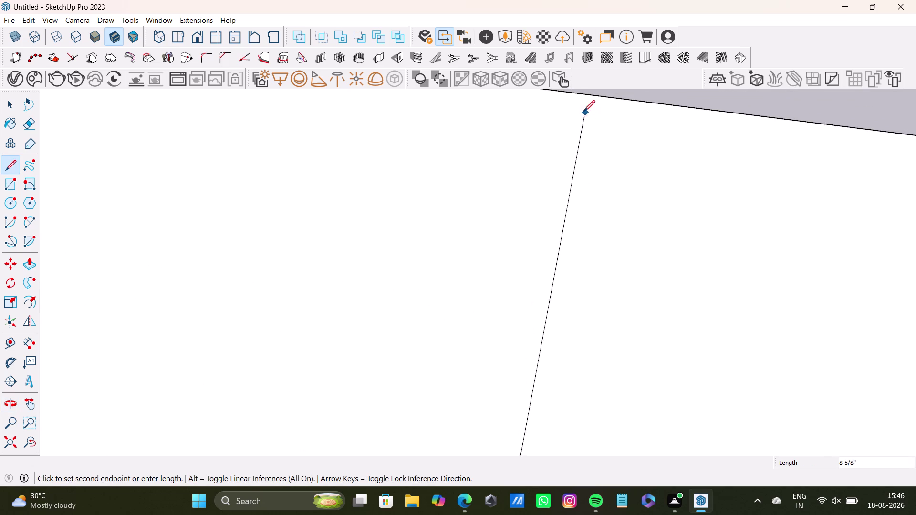
click(571, 95)
key(space)
Draw a matching line across the border strip at the floor's opposite corner.
scroll(down, 3)
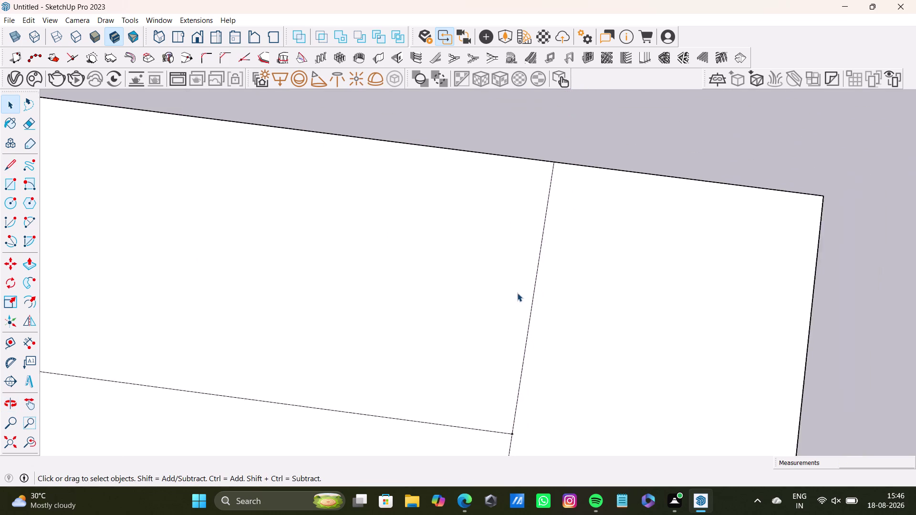
scroll(down, 3)
middle_drag(475, 386, 637, 145)
scroll(down, 3)
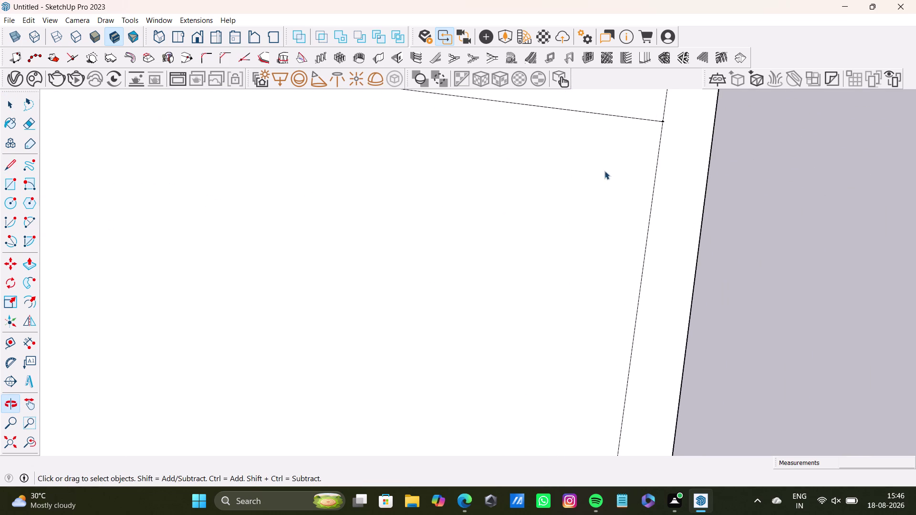
scroll(down, 3)
middle_drag(523, 221, 782, 293)
scroll(up, 3)
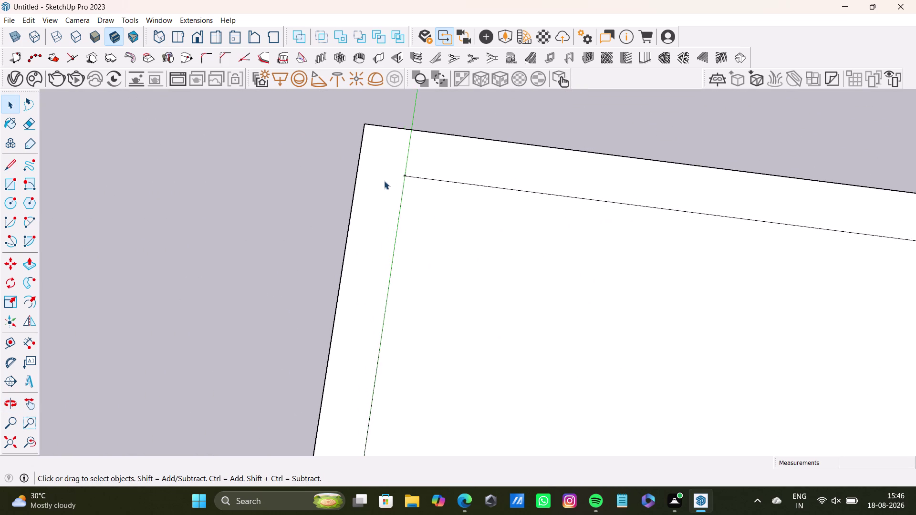
scroll(up, 3)
click(9, 162)
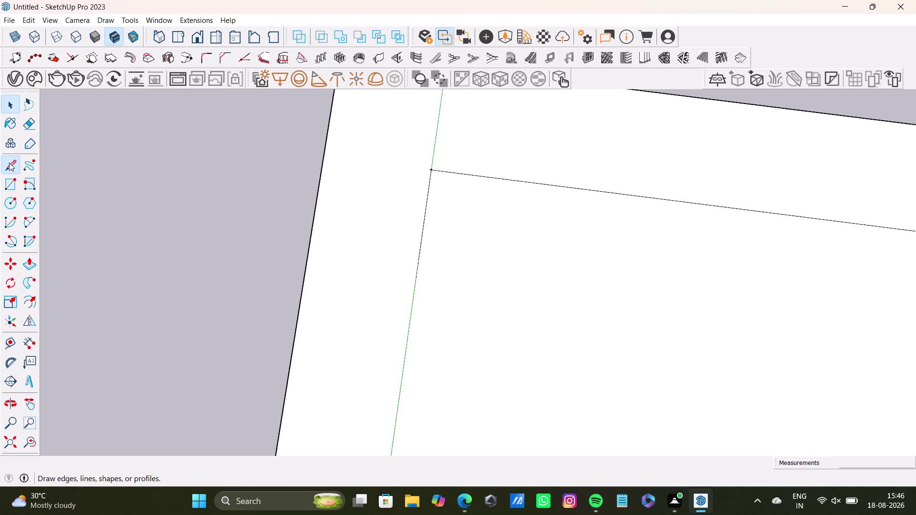
click(432, 170)
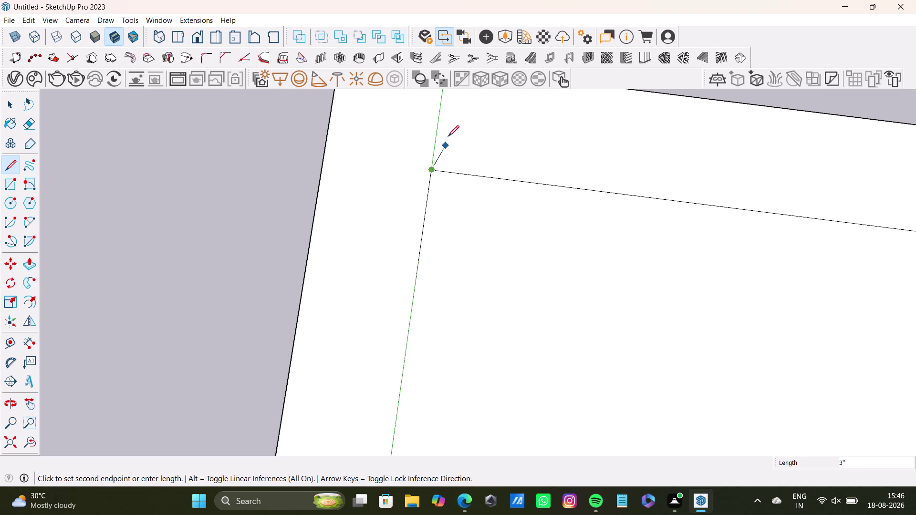
scroll(down, 3)
middle_drag(448, 136, 402, 258)
click(401, 199)
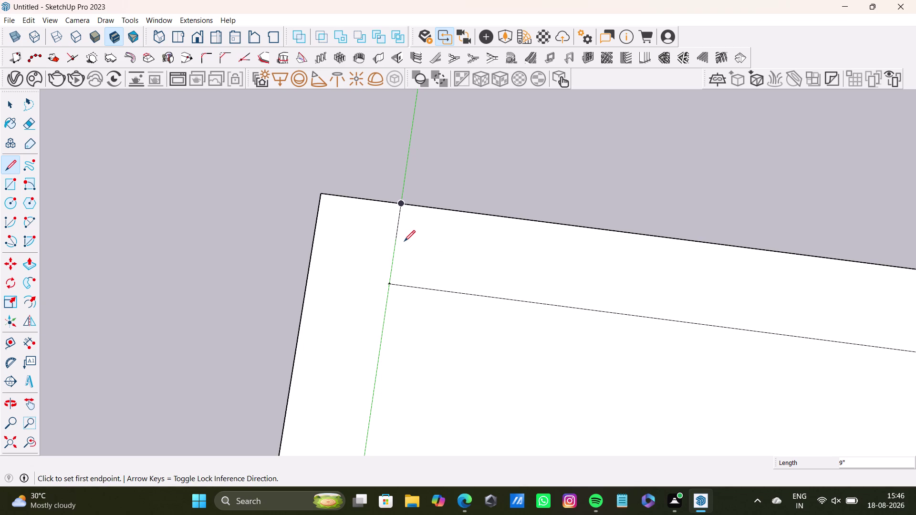
Draw another short line across the border strip at the next floor corner.
scroll(down, 3)
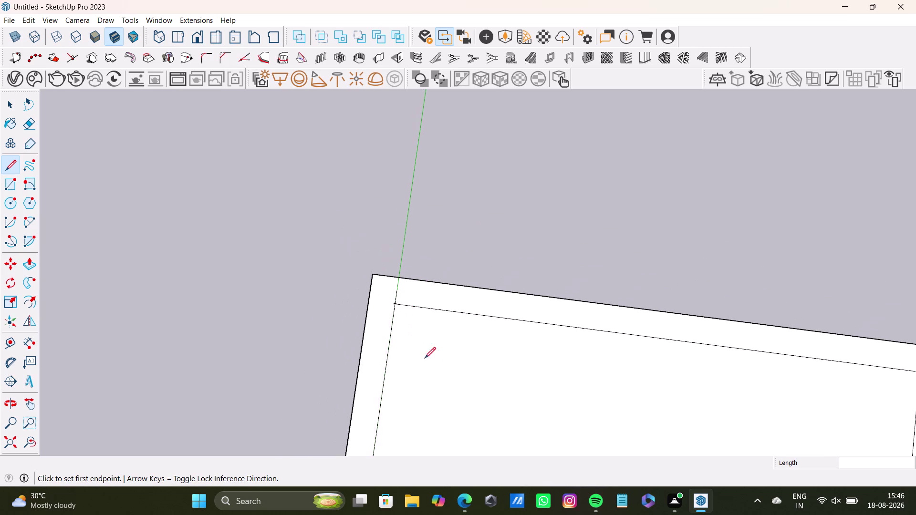
middle_drag(432, 362, 429, 76)
scroll(down, 3)
middle_drag(410, 281, 415, 181)
scroll(up, 3)
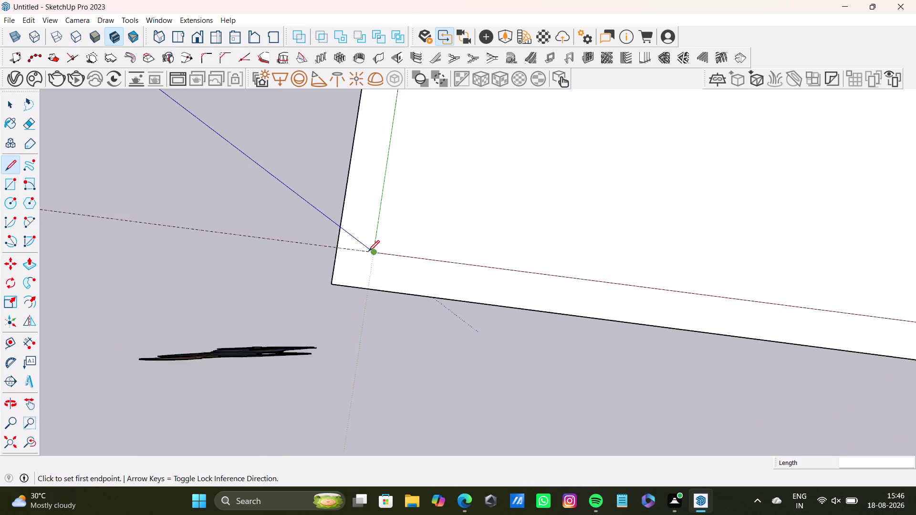
scroll(up, 3)
click(14, 159)
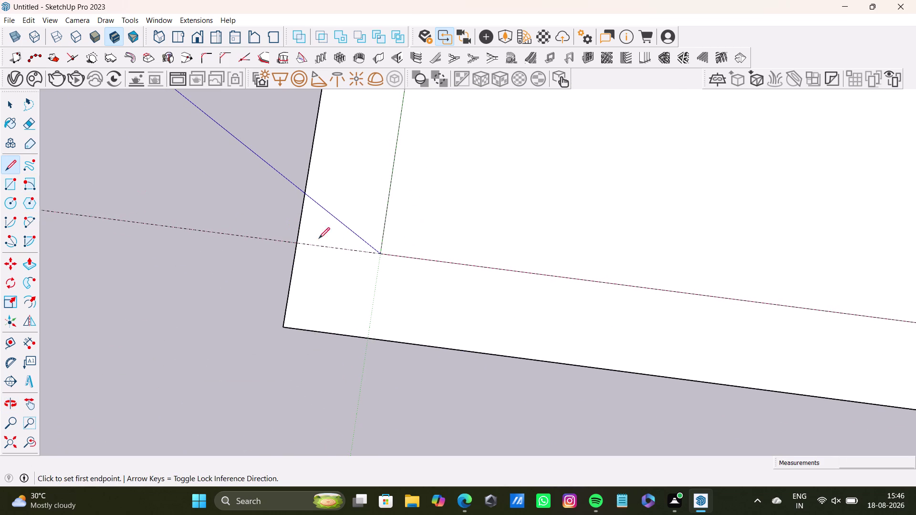
click(378, 252)
click(364, 339)
key(space)
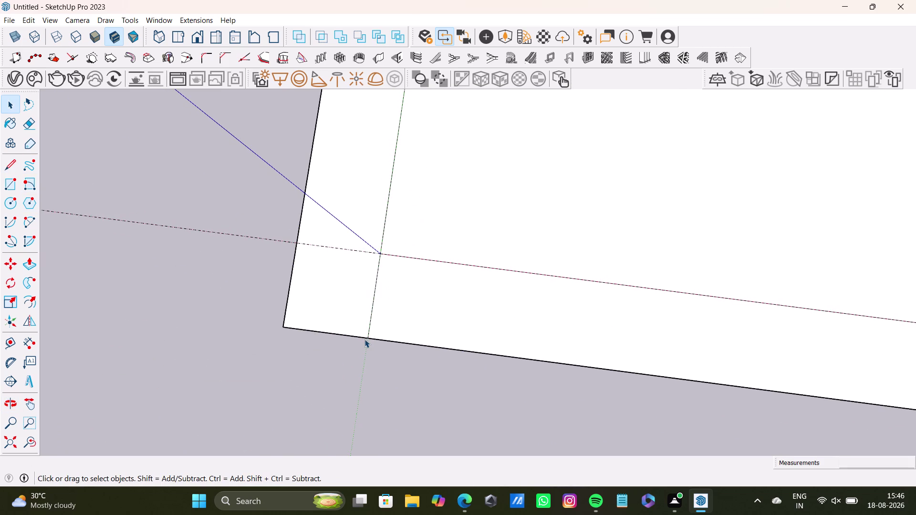
Draw a line from the guide intersection to the outer edge at the bottom-right corner.
scroll(down, 3)
middle_drag(500, 340, 136, 296)
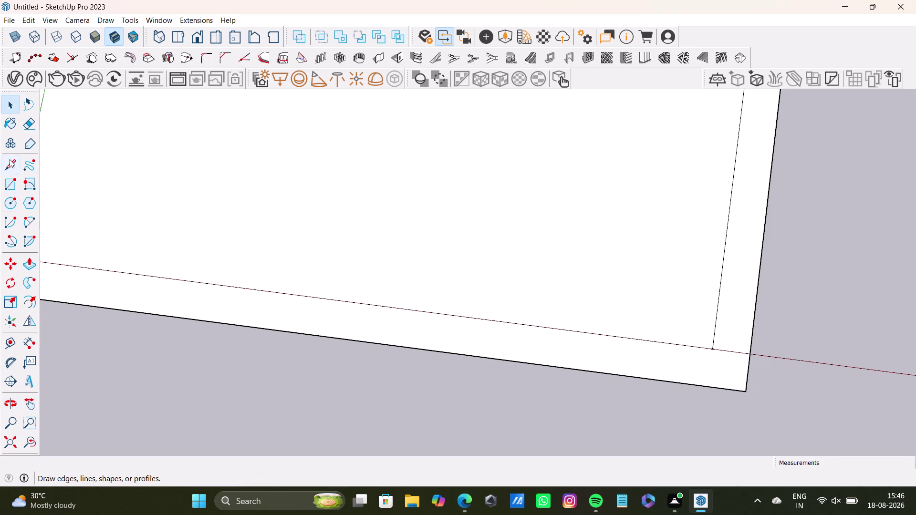
click(9, 160)
scroll(up, 3)
click(723, 351)
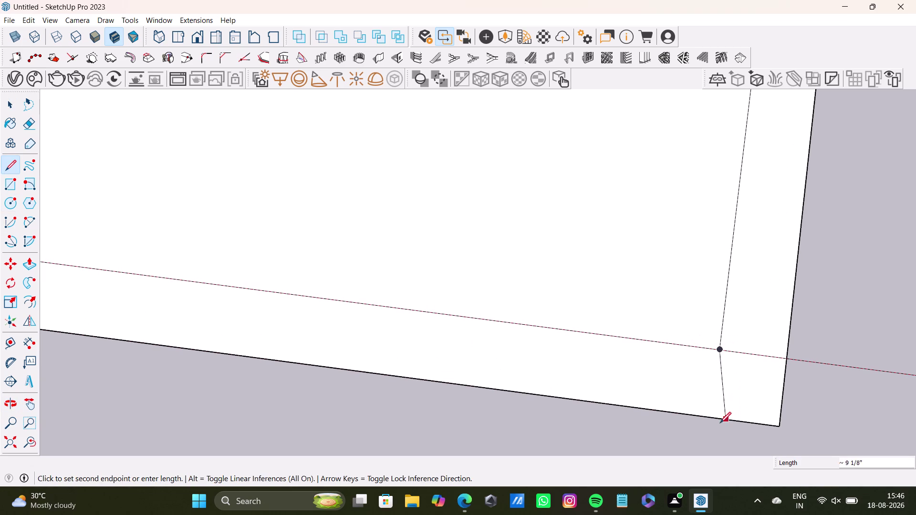
click(713, 422)
key(space)
Delete the stray short edge segment near that corner.
middle_drag(758, 419, 741, 371)
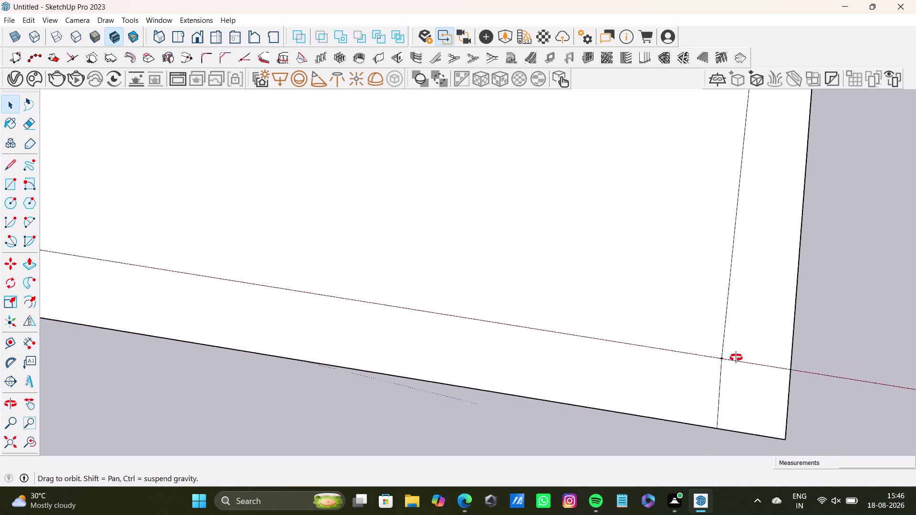
middle_drag(741, 371, 710, 249)
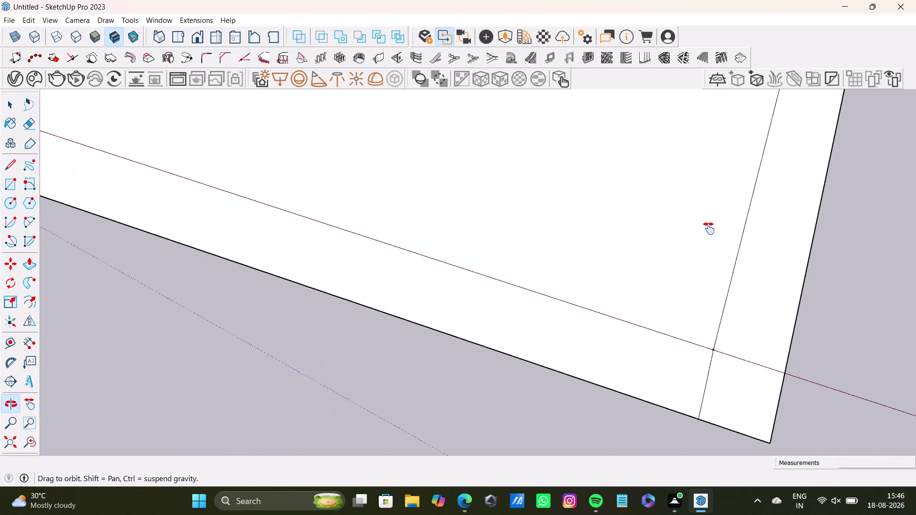
middle_drag(710, 249, 707, 205)
scroll(up, 3)
click(703, 310)
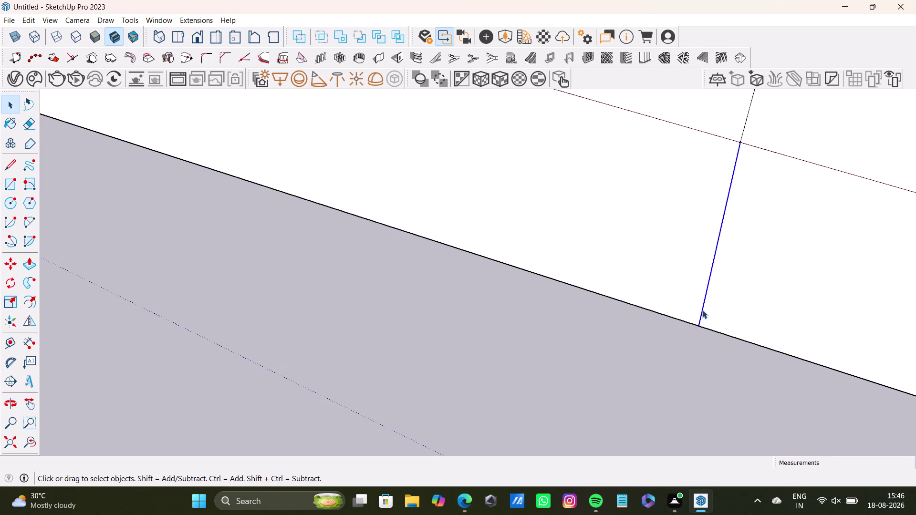
key(Delete)
scroll(down, 3)
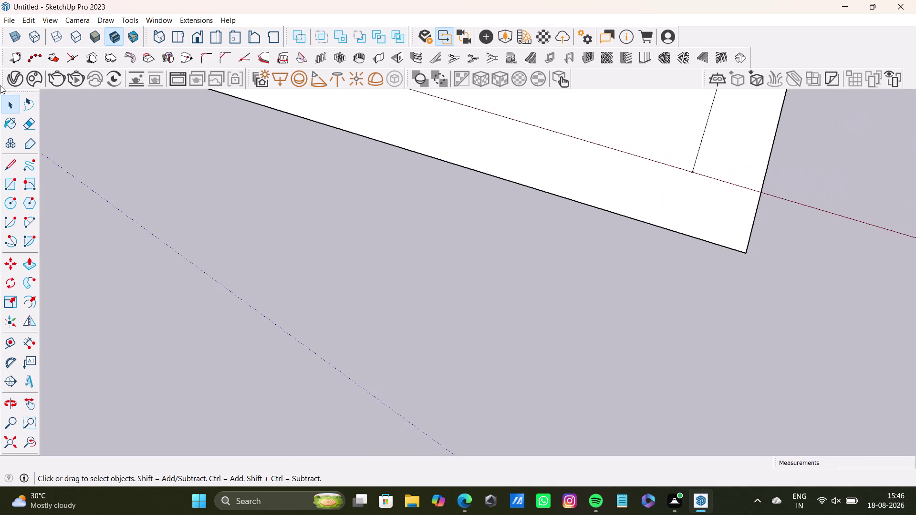
Draw a green-axis-locked line from a guide intersection to the floor's outer edge.
click(13, 176)
click(6, 166)
scroll(up, 3)
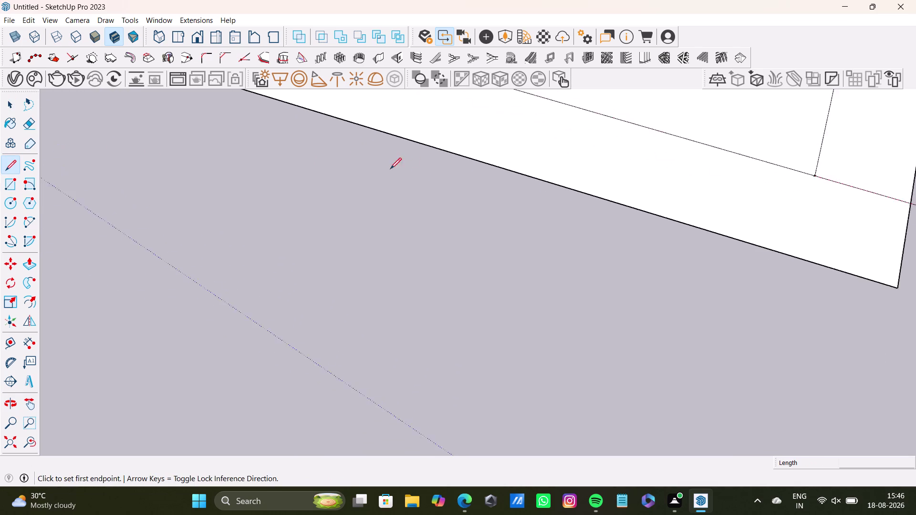
scroll(up, 3)
middle_drag(405, 170, 167, 249)
scroll(up, 3)
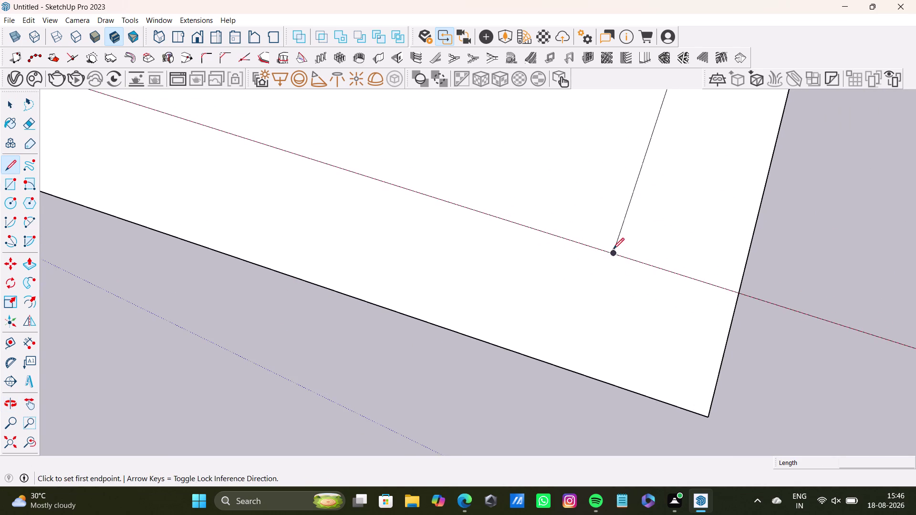
click(613, 250)
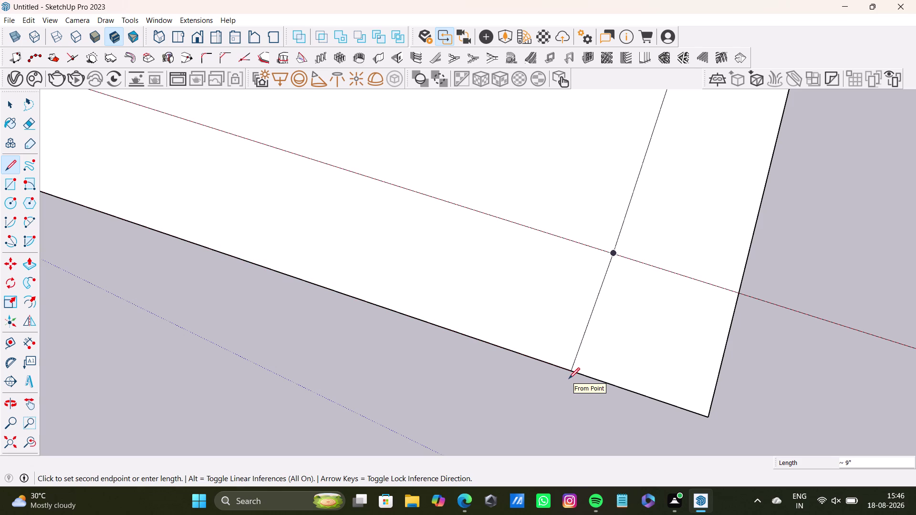
key(Up)
key(Right)
key(Left)
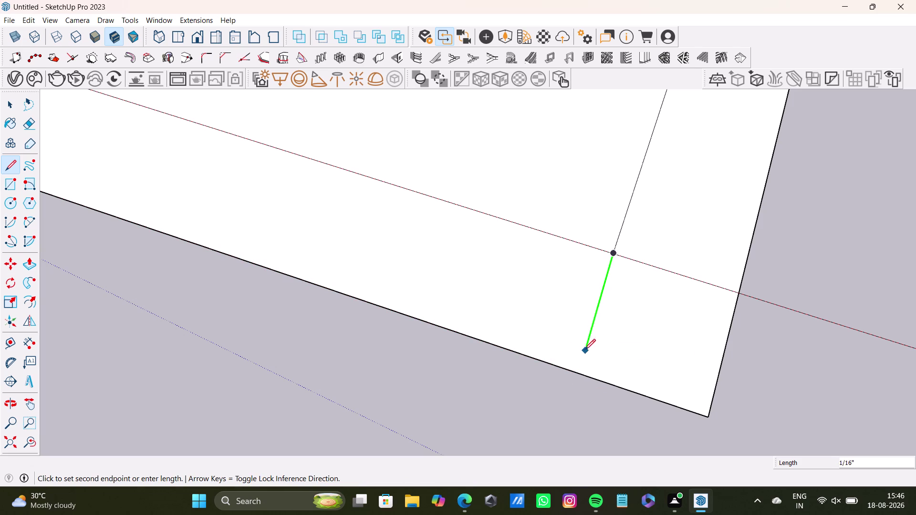
click(568, 371)
scroll(down, 3)
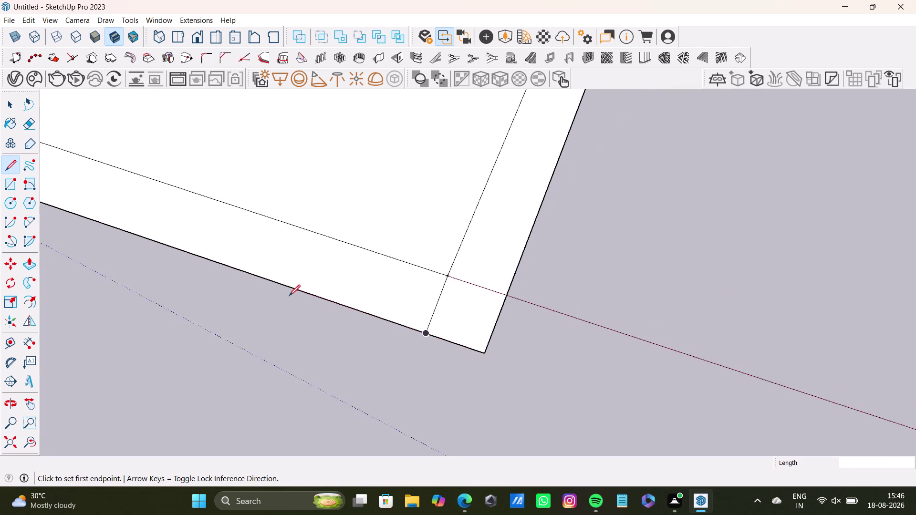
scroll(down, 3)
Orbit out to inspect the whole floor slab in perspective.
middle_drag(289, 296, 592, 253)
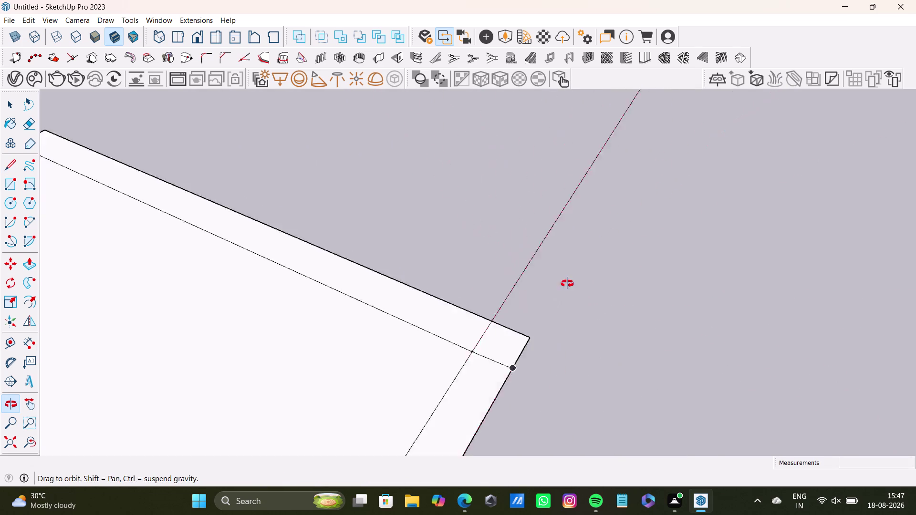
middle_drag(592, 253, 354, 398)
scroll(down, 3)
middle_drag(295, 287, 588, 194)
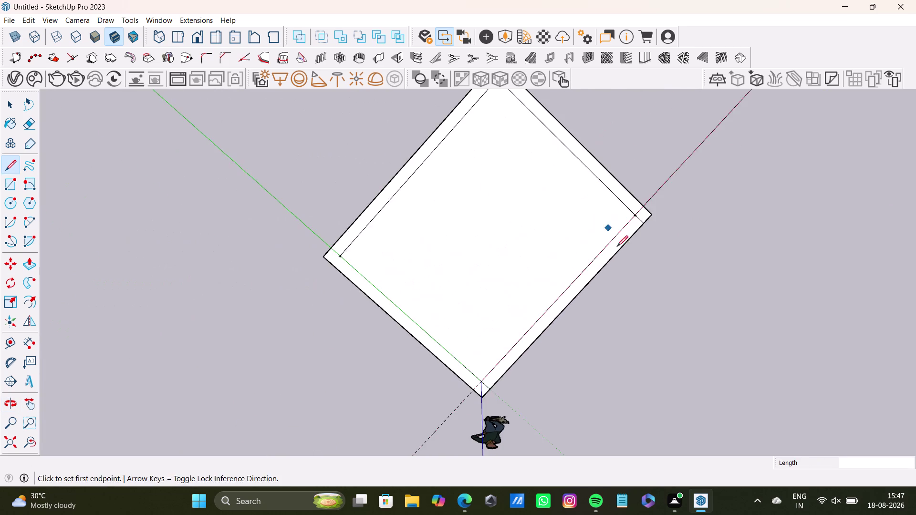
middle_drag(617, 247, 453, 118)
middle_drag(449, 208, 497, 197)
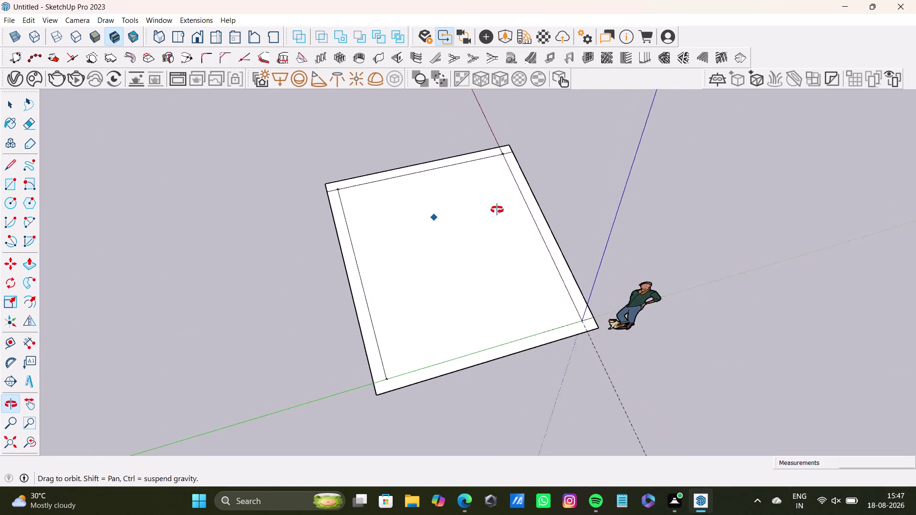
middle_drag(497, 196, 496, 190)
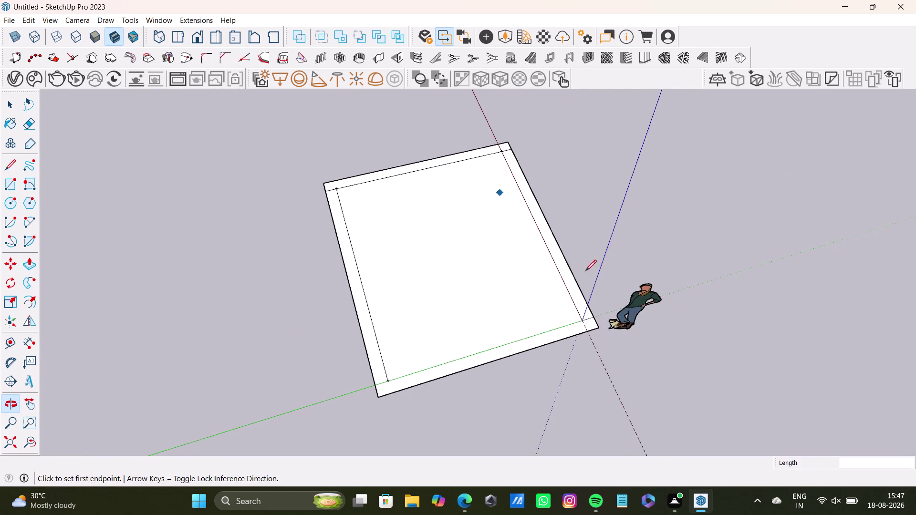
middle_drag(635, 309, 547, 206)
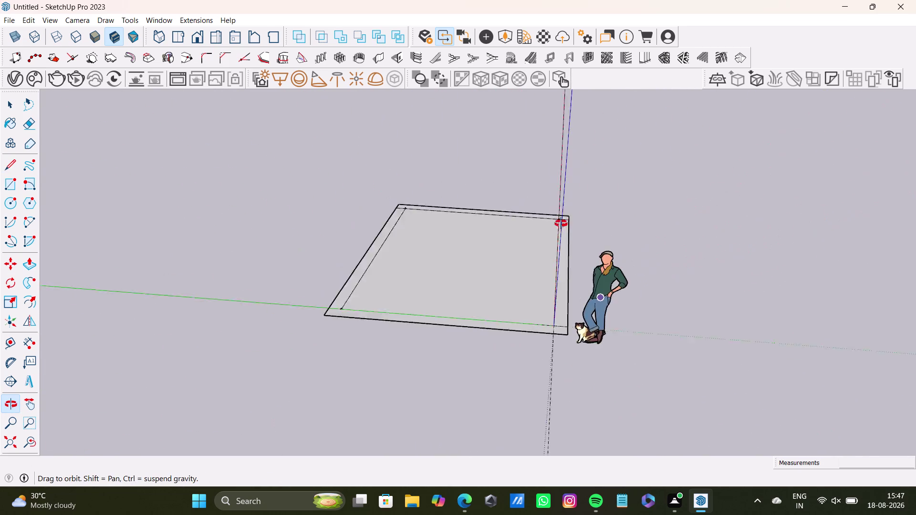
middle_drag(547, 205, 588, 354)
key(space)
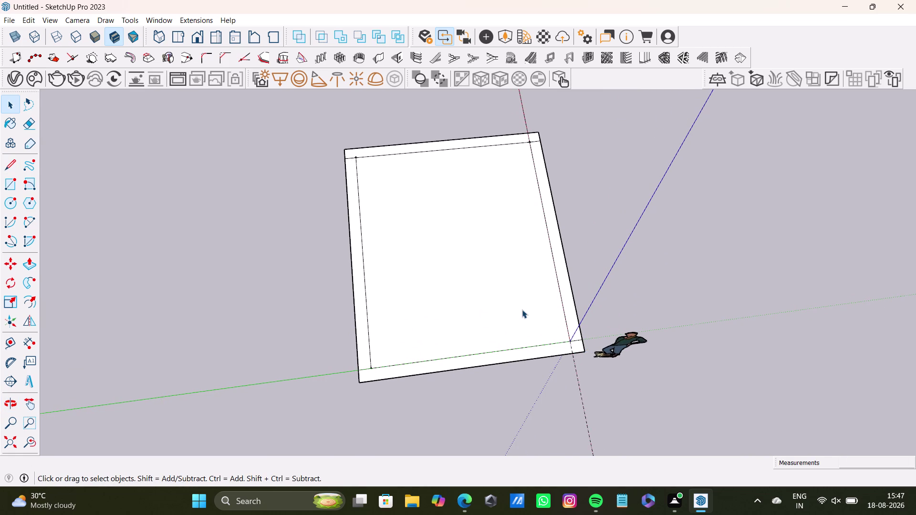
Move the whole floor slab by its corner to a new spot away from the origin.
triple_click(522, 310)
key(m)
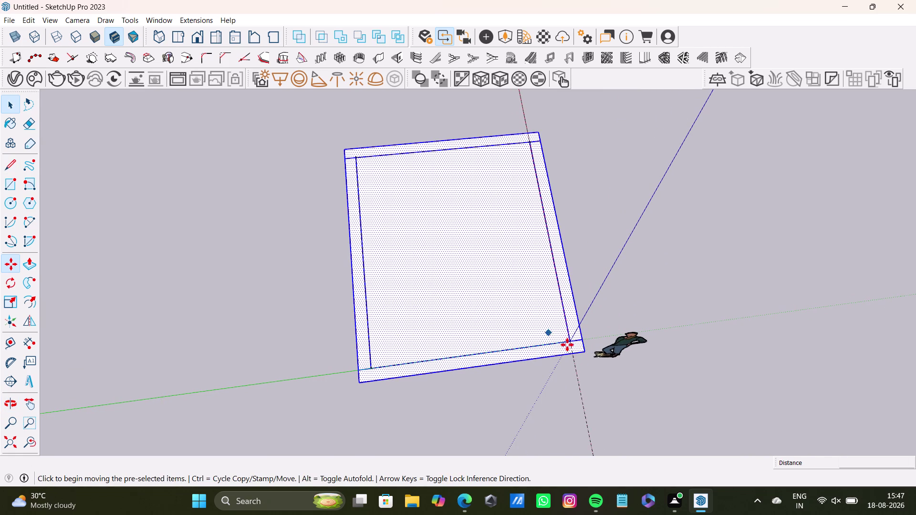
click(587, 354)
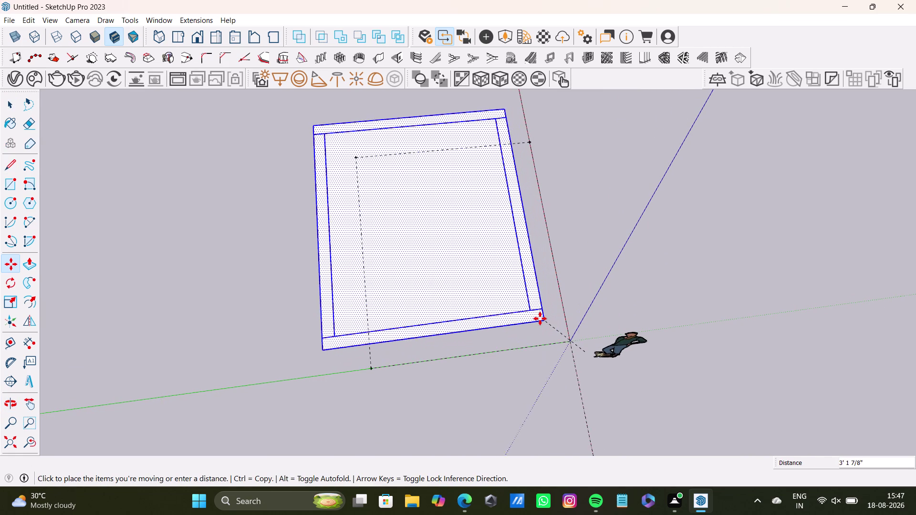
click(314, 245)
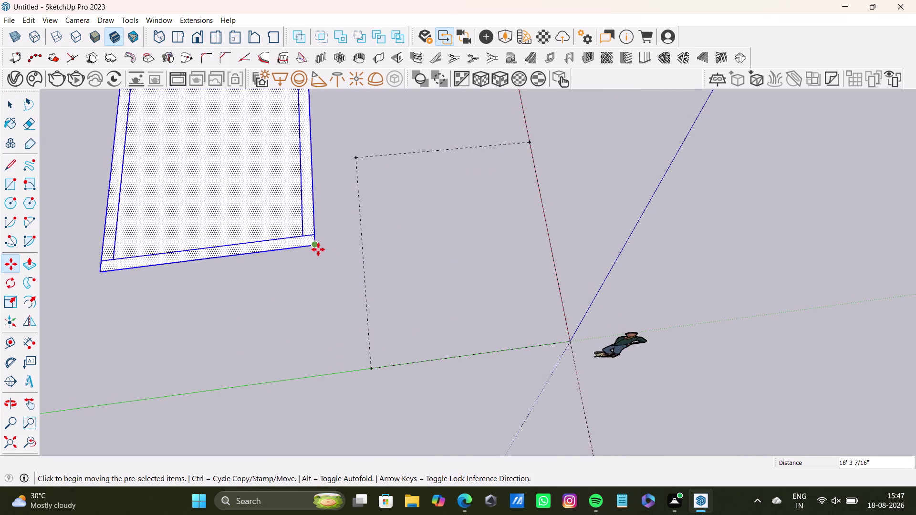
key(space)
scroll(down, 3)
middle_drag(327, 266, 469, 338)
scroll(down, 3)
Orbit around the moved slab and pull its first border strip up into a wall.
key(space)
scroll(up, 3)
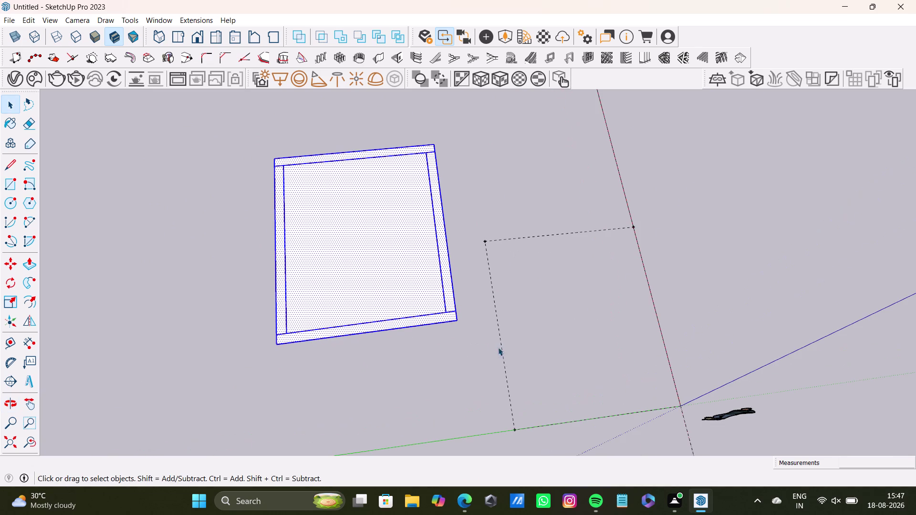
click(506, 361)
scroll(up, 3)
middle_drag(416, 301, 459, 349)
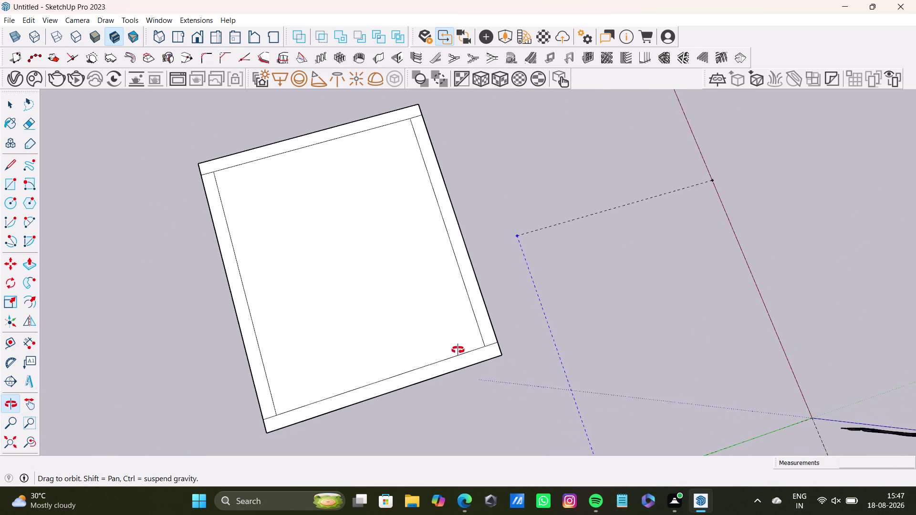
middle_drag(458, 349, 455, 401)
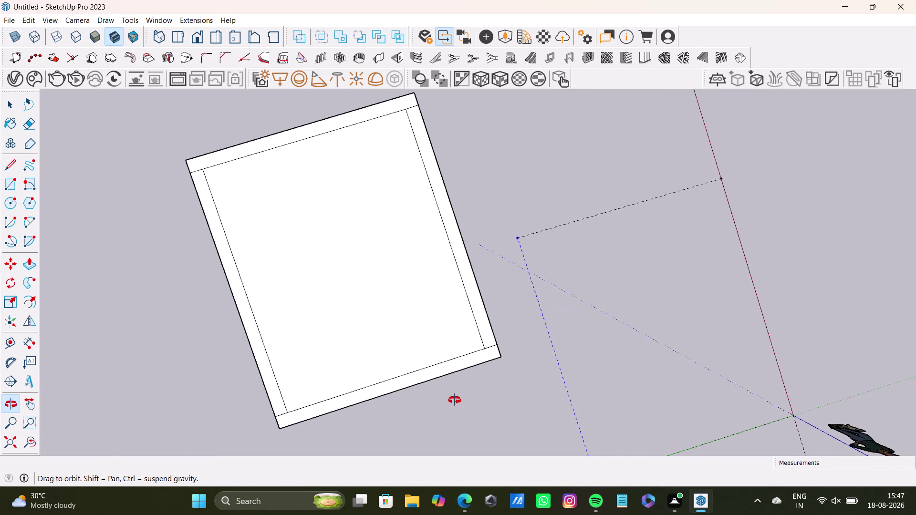
middle_drag(455, 401, 458, 254)
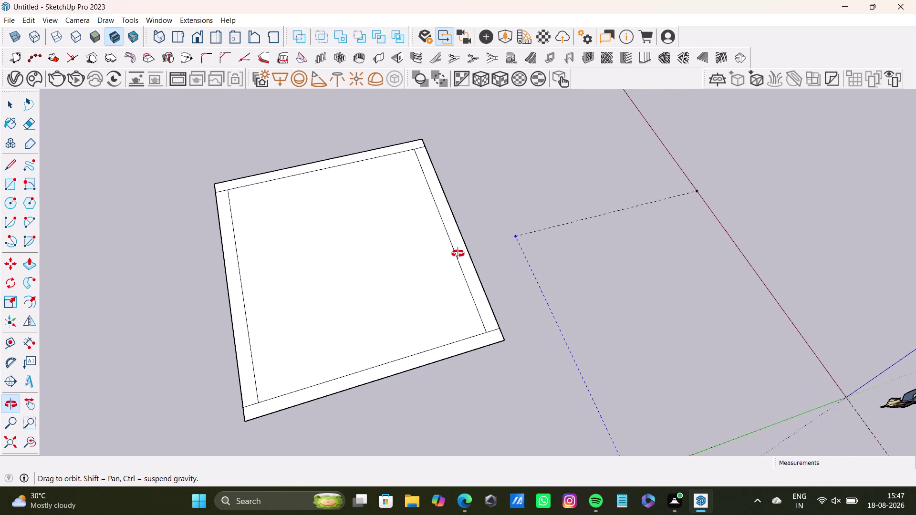
middle_drag(458, 253, 469, 438)
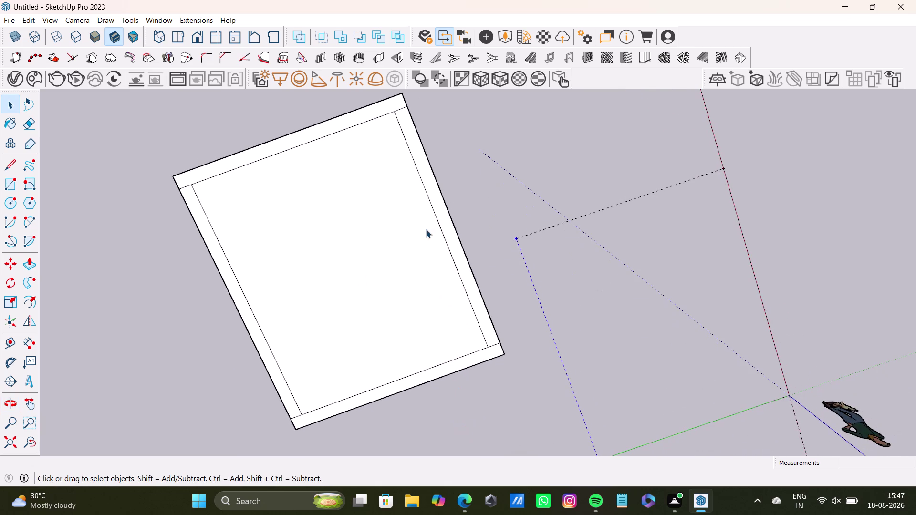
click(448, 233)
key(p)
drag(448, 233, 432, 317)
Pull one side border strip up into a tall wall.
scroll(down, 3)
middle_drag(432, 317, 586, 88)
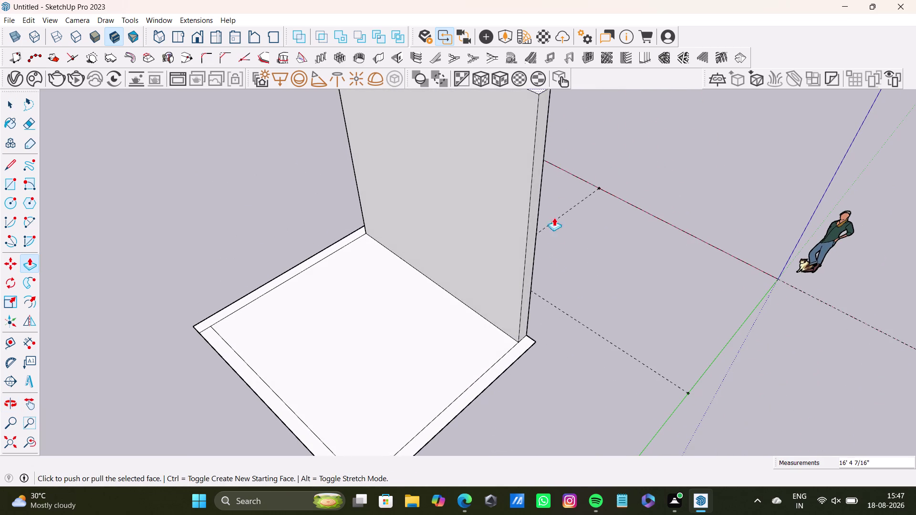
key(space)
click(519, 348)
key(p)
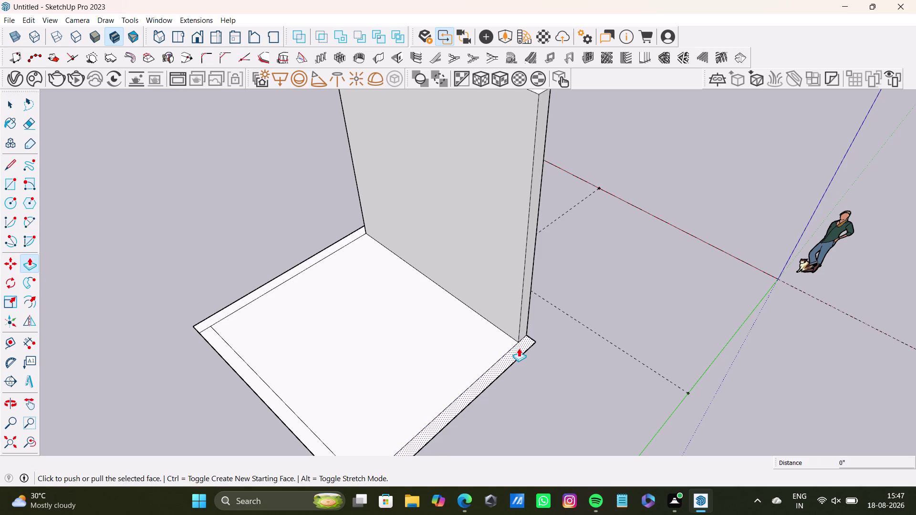
drag(519, 349, 466, 94)
Raise the remaining side border strip into a matching wall.
middle_drag(475, 156, 777, 138)
scroll(down, 3)
middle_drag(628, 246, 659, 229)
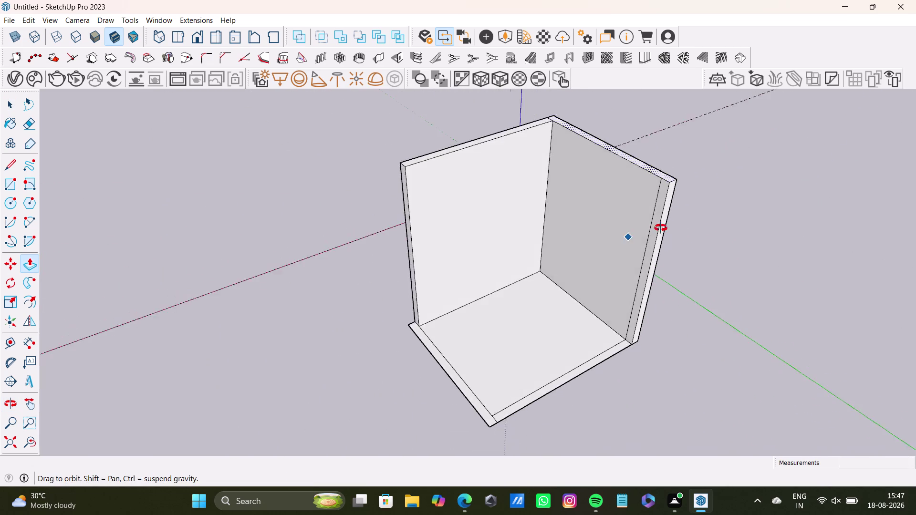
middle_drag(660, 229, 859, 368)
key(space)
click(589, 287)
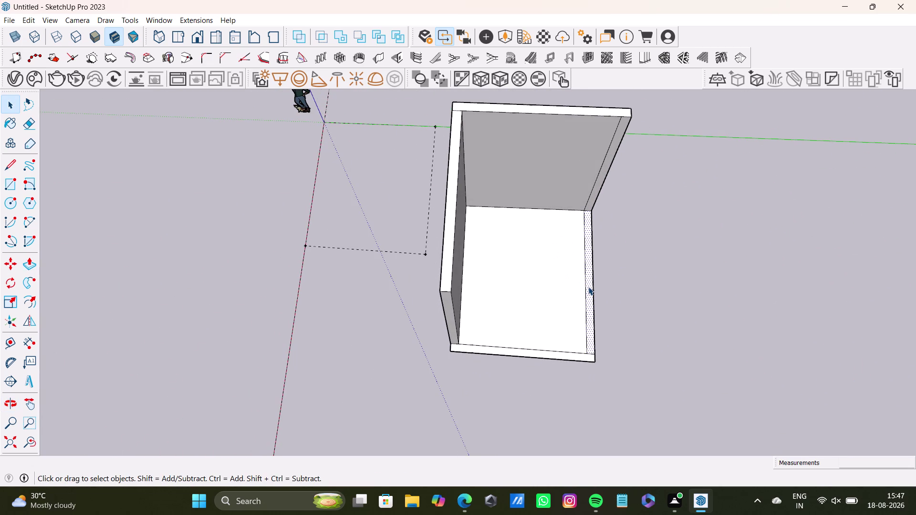
key(p)
drag(588, 287, 579, 172)
Try extruding the front border strip, then undo it to leave the front open.
key(space)
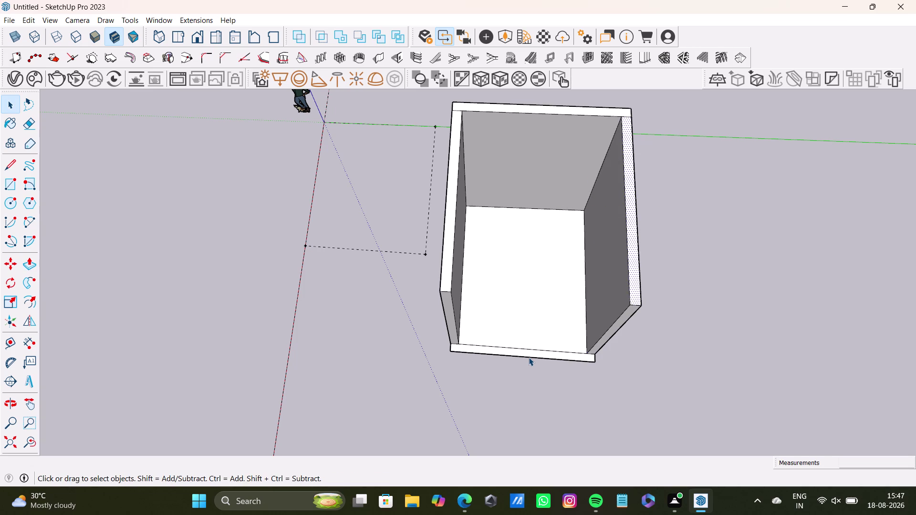
click(528, 357)
click(528, 356)
click(529, 355)
key(p)
drag(529, 349, 464, 274)
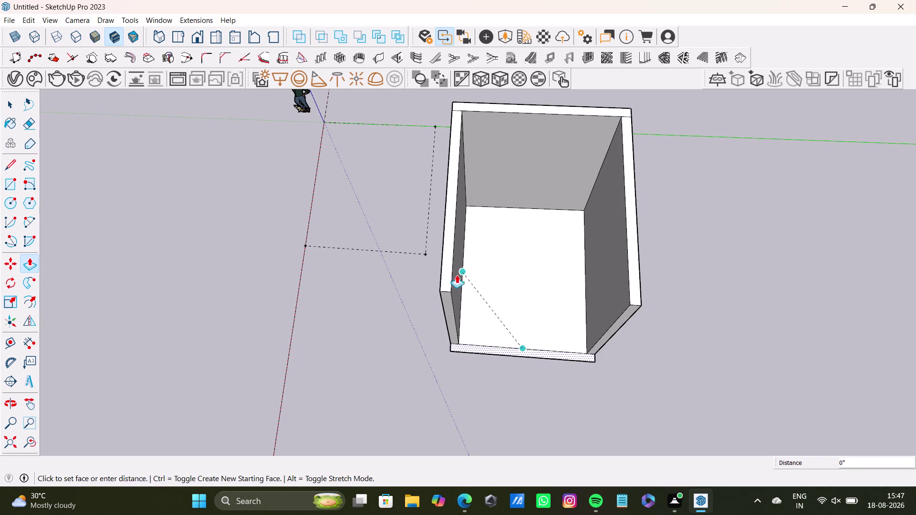
drag(464, 274, 455, 276)
middle_drag(511, 305, 417, 335)
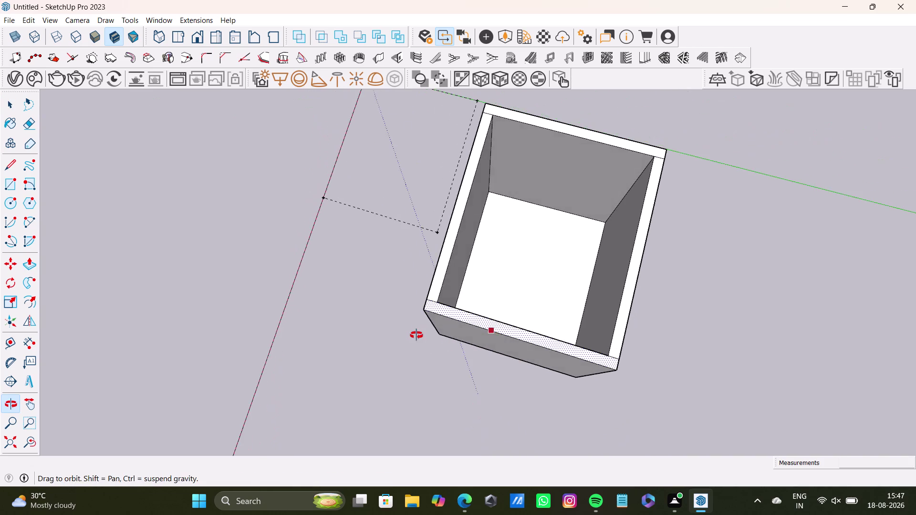
middle_drag(417, 336, 532, 353)
key(ctrl+z)
key(ctrl+z)
key(ctrl+z)
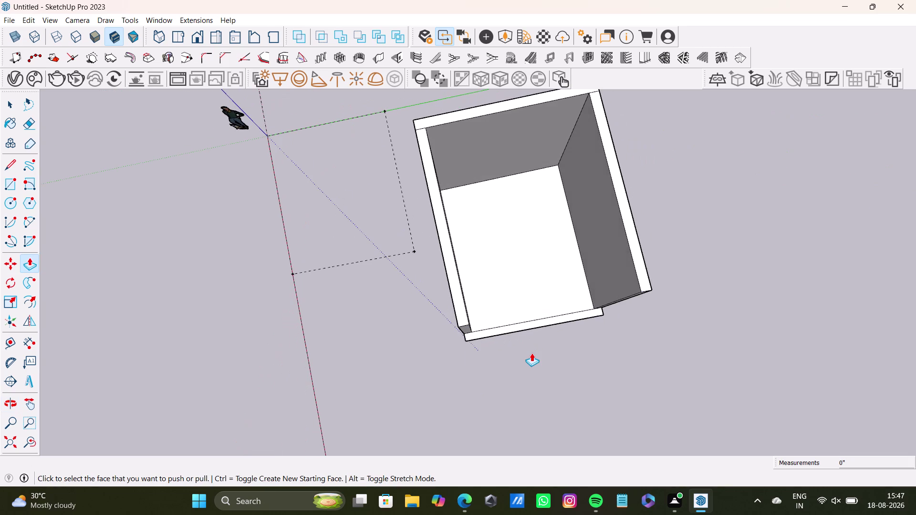
key(ctrl+z)
key(ctrl+z)
key(ctrl+z)
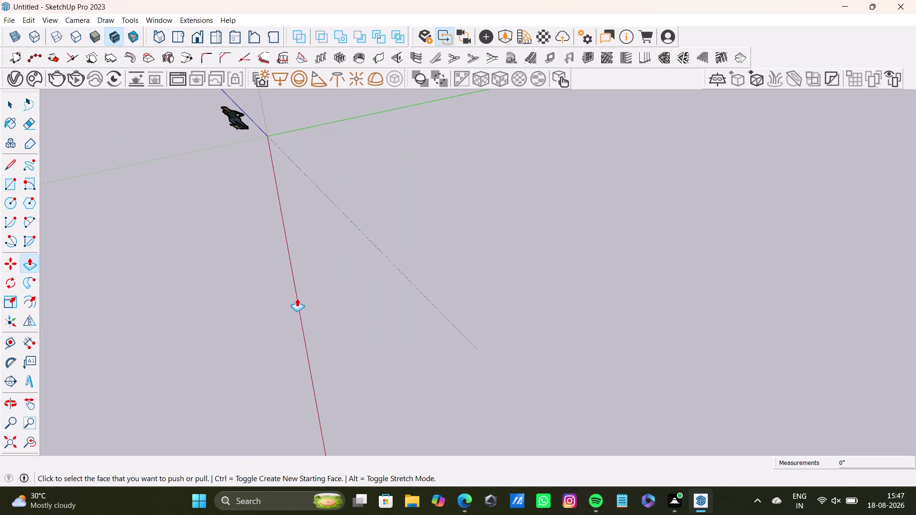
scroll(down, 3)
middle_drag(297, 302, 631, 185)
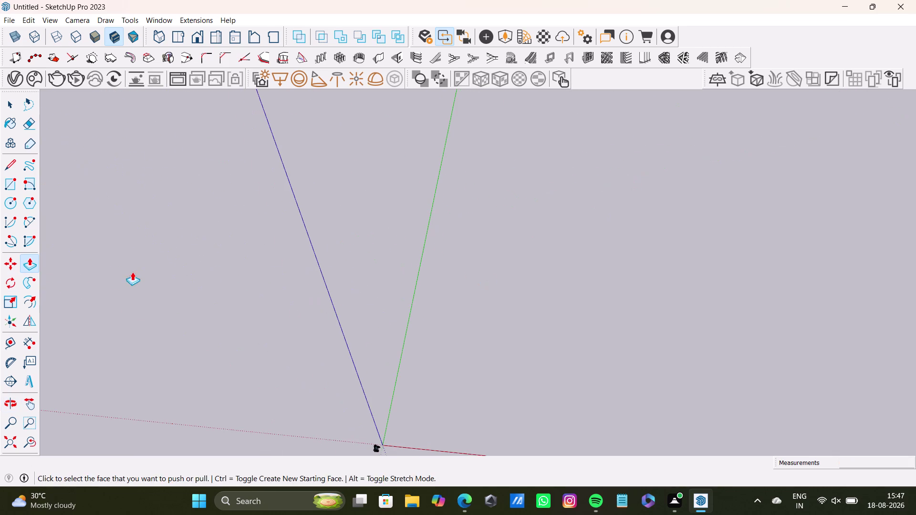
click(14, 188)
scroll(up, 3)
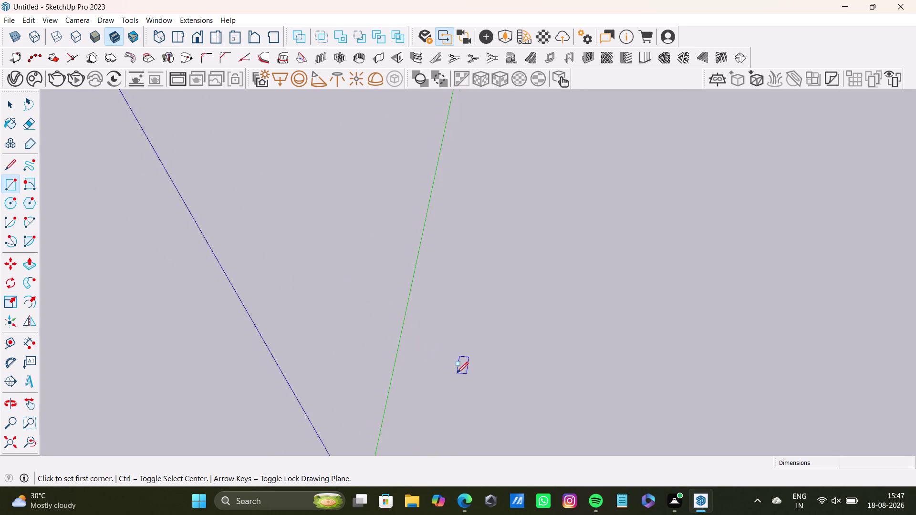
middle_drag(457, 373, 359, 159)
scroll(up, 3)
middle_drag(384, 286, 361, 126)
middle_drag(392, 339, 412, 297)
scroll(down, 3)
scroll(up, 3)
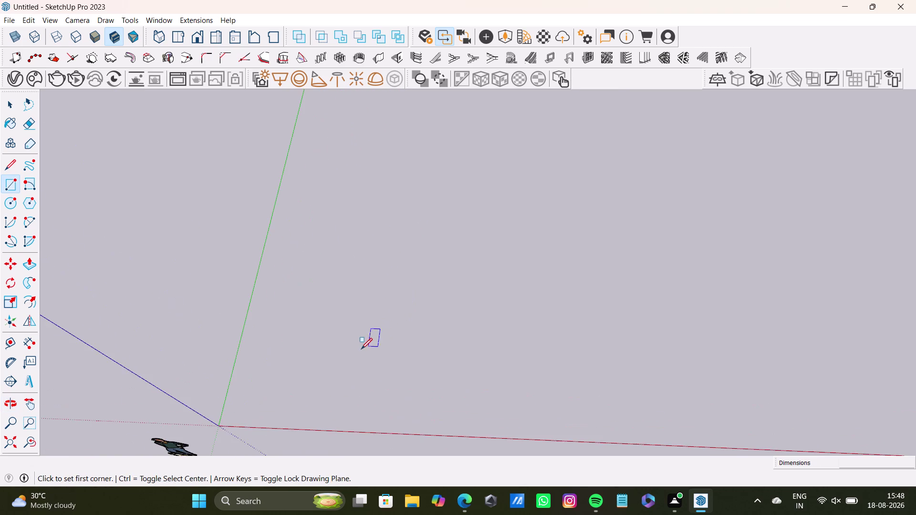
scroll(up, 3)
middle_drag(351, 352, 360, 188)
scroll(up, 3)
middle_drag(233, 343, 267, 392)
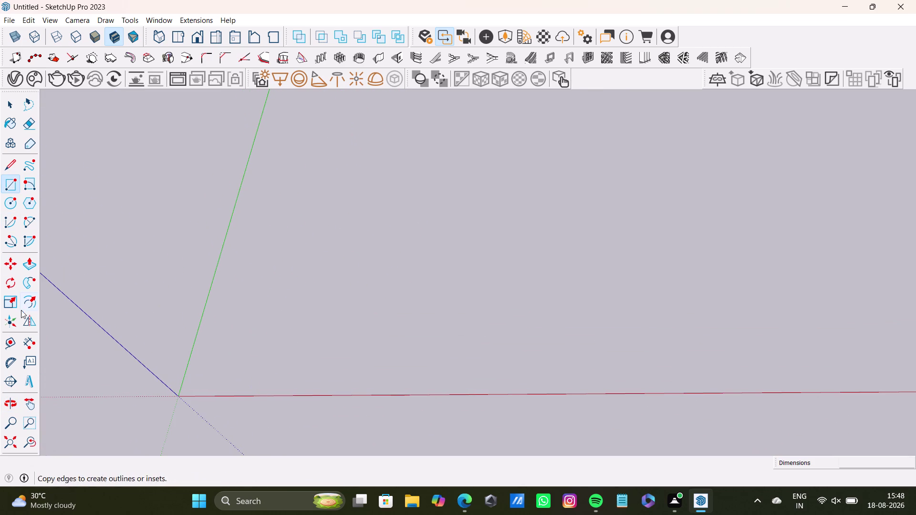
Draw a 12'9" edge from the origin, locked to the green axis.
click(7, 161)
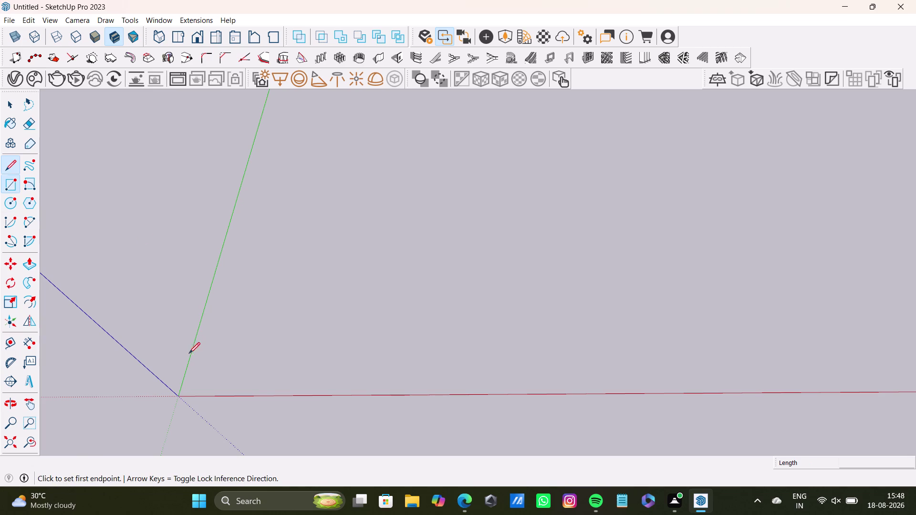
click(180, 393)
key(Left)
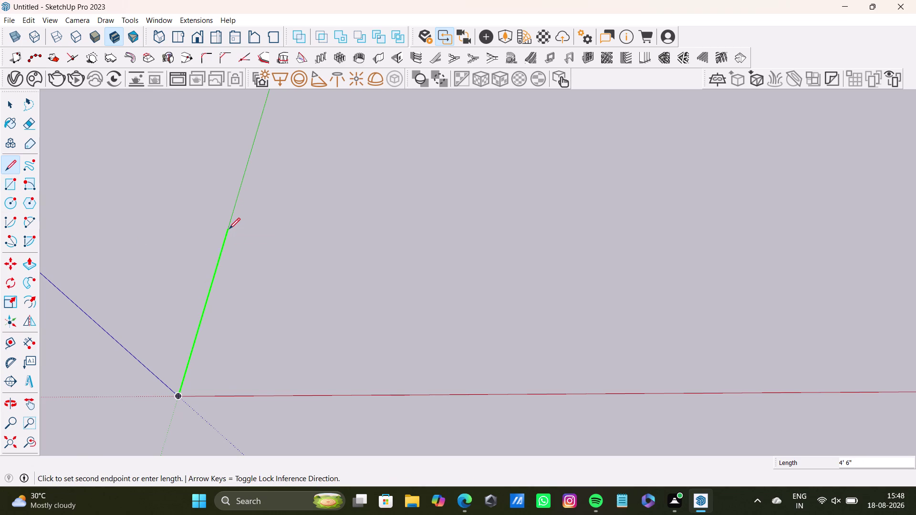
text(112)
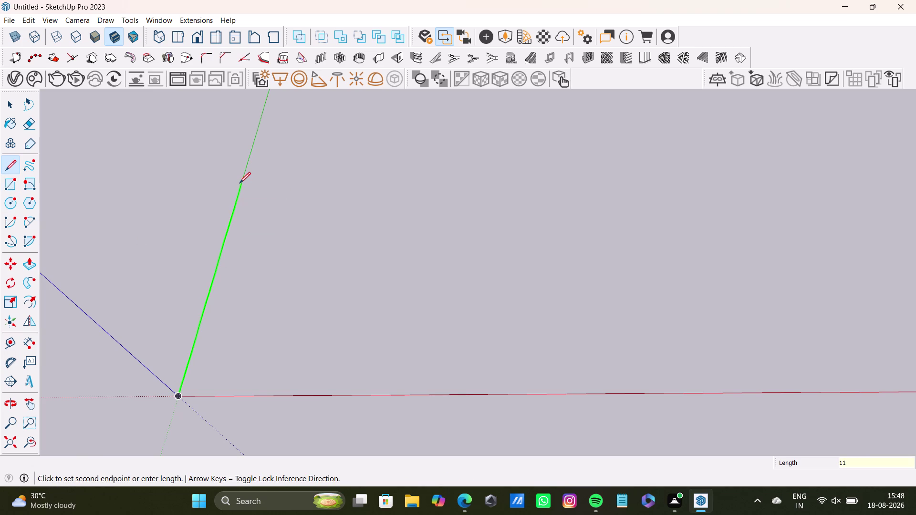
key(BackSpace)
key(BackSpace)
key(2)
key(apostrophe)
key(9)
key(shift+quotedbl)
key(Return)
scroll(down, 3)
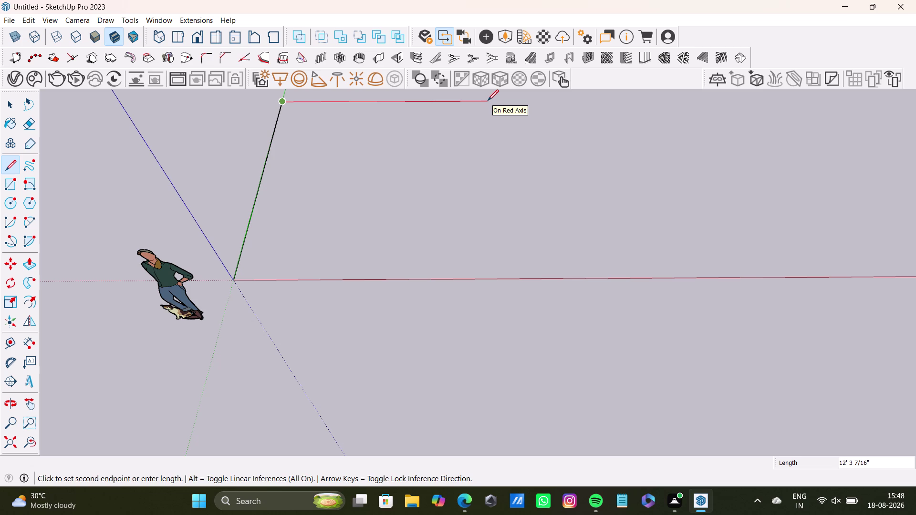
Add an 11'9" edge, then close the outline via the red axis back to the origin.
text(11)
key(apostrophe)
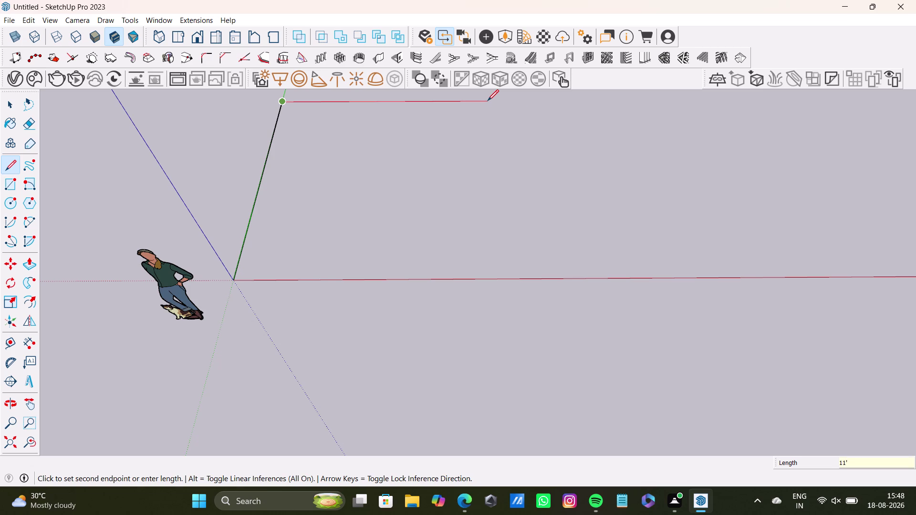
key(9)
key(shift+quotedbl)
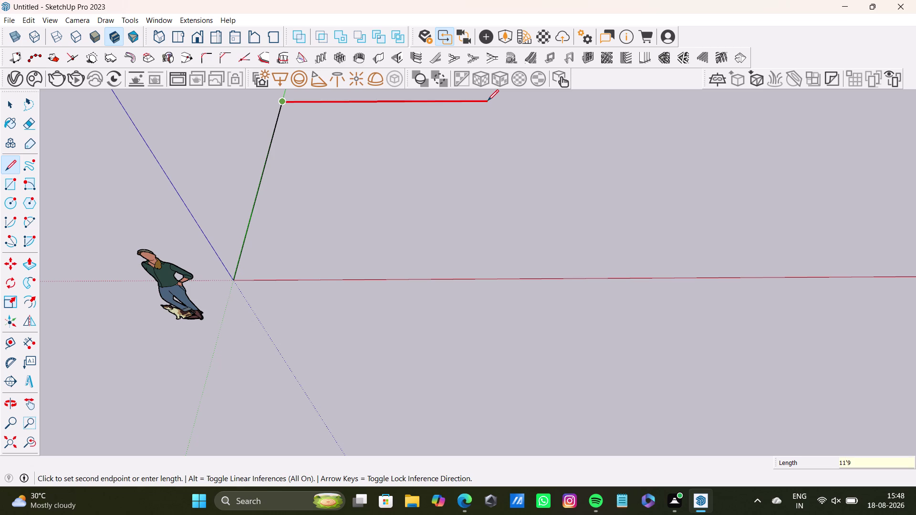
key(Return)
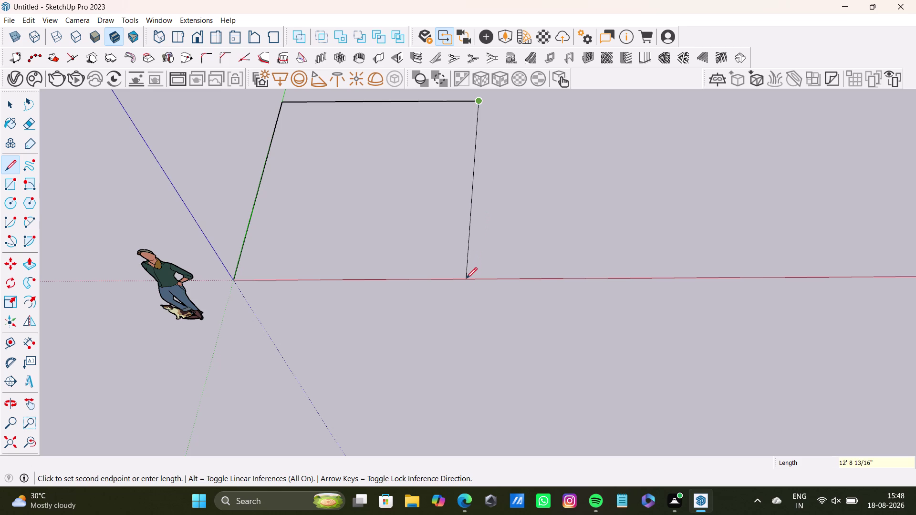
key(Right)
key(Left)
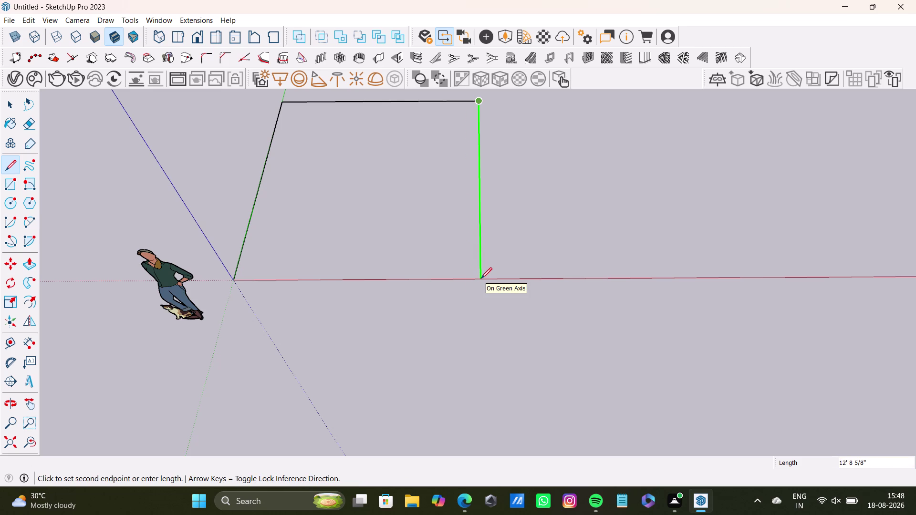
click(481, 278)
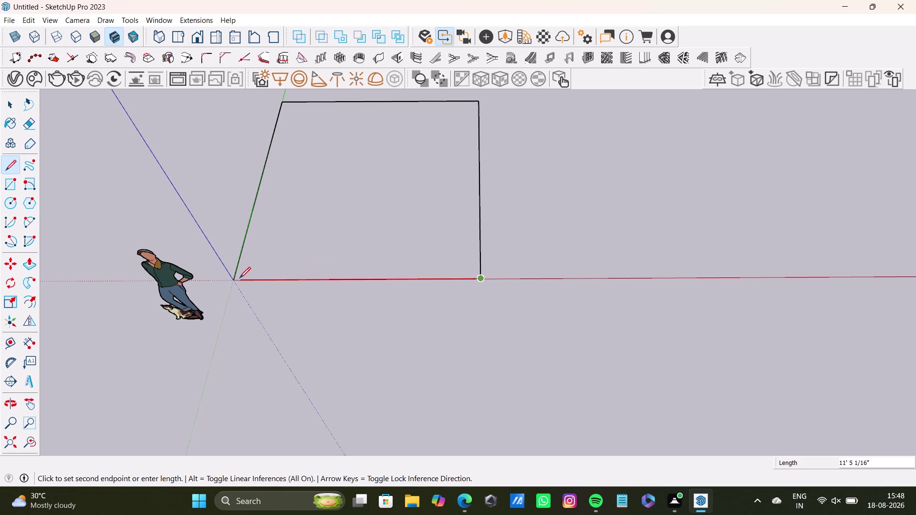
click(237, 279)
key(space)
scroll(down, 3)
middle_drag(367, 272, 484, 294)
scroll(down, 3)
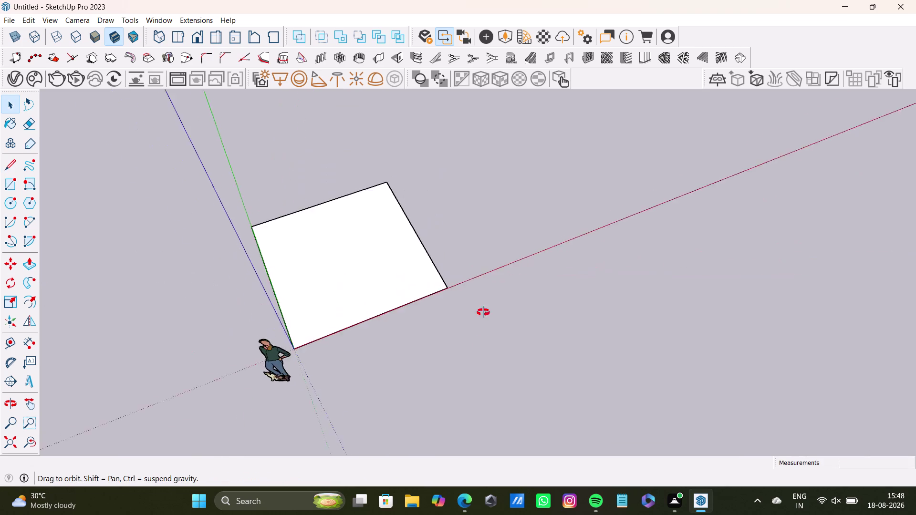
middle_drag(483, 294, 510, 171)
middle_drag(472, 263, 460, 358)
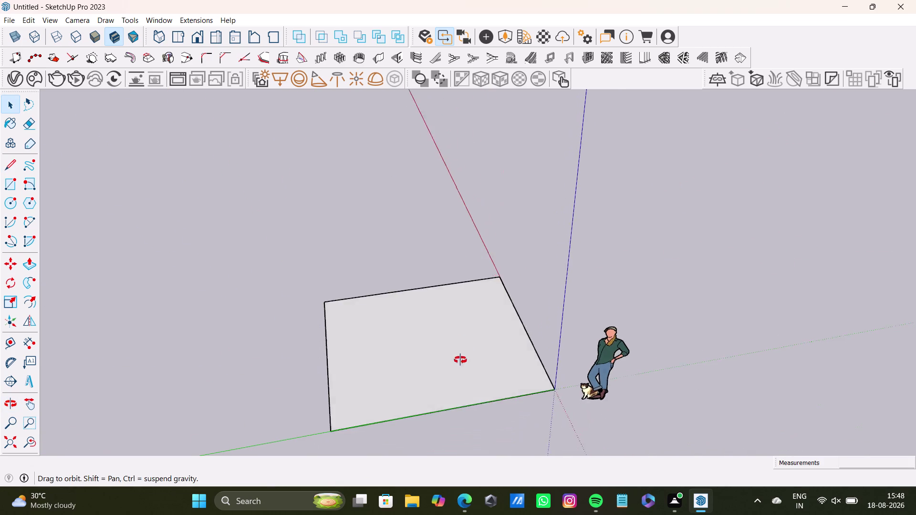
middle_drag(461, 358, 87, 325)
scroll(up, 3)
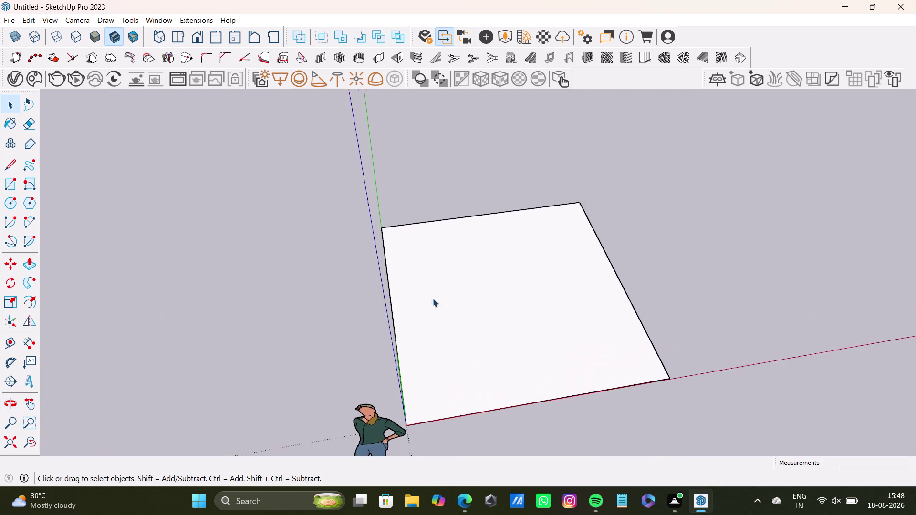
scroll(up, 3)
middle_drag(444, 301, 391, 378)
scroll(down, 3)
middle_drag(431, 308, 390, 295)
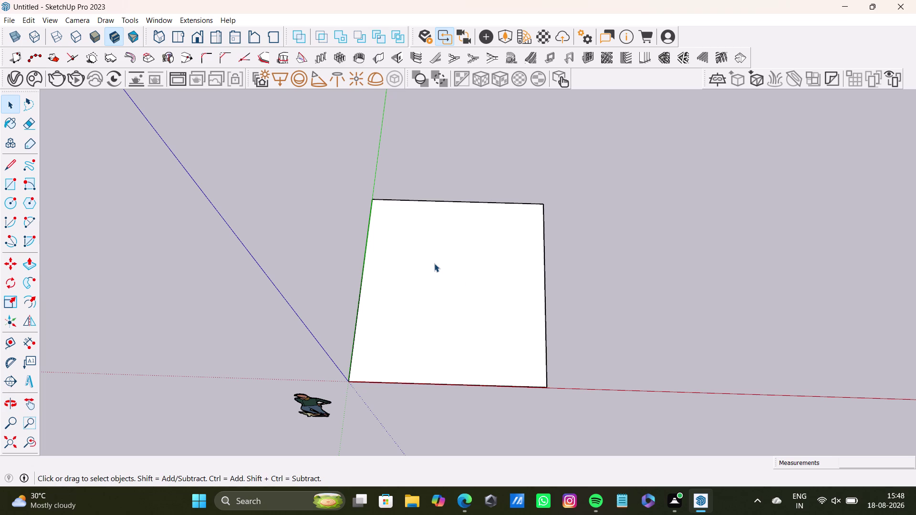
key(p)
key(space)
Offset the new floor face's outline inward by 9" to form a border strip.
key(f)
click(445, 312)
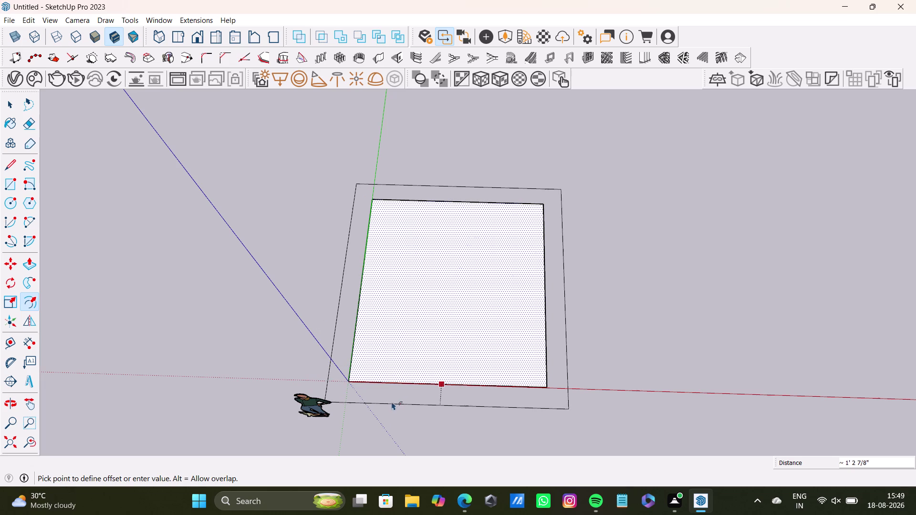
text(9)
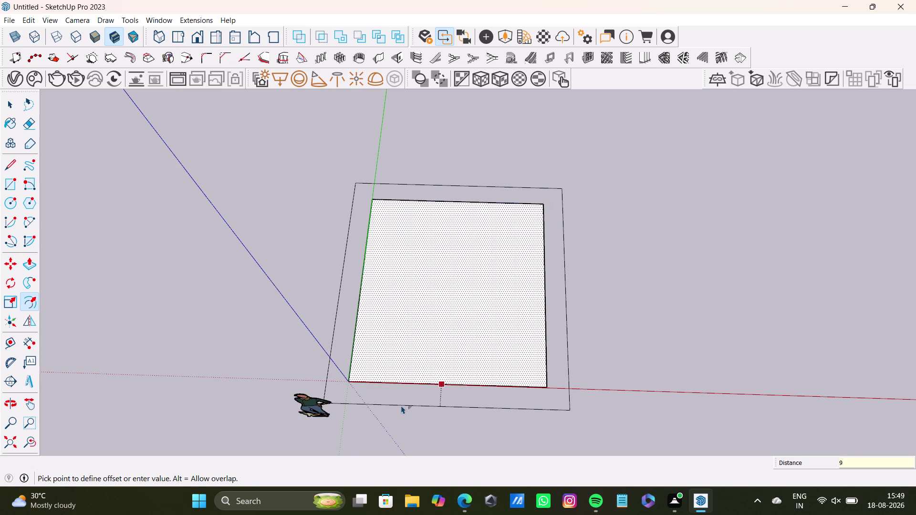
text(")
key(Return)
key(space)
scroll(down, 3)
middle_drag(423, 294, 431, 267)
text(m)
key(space)
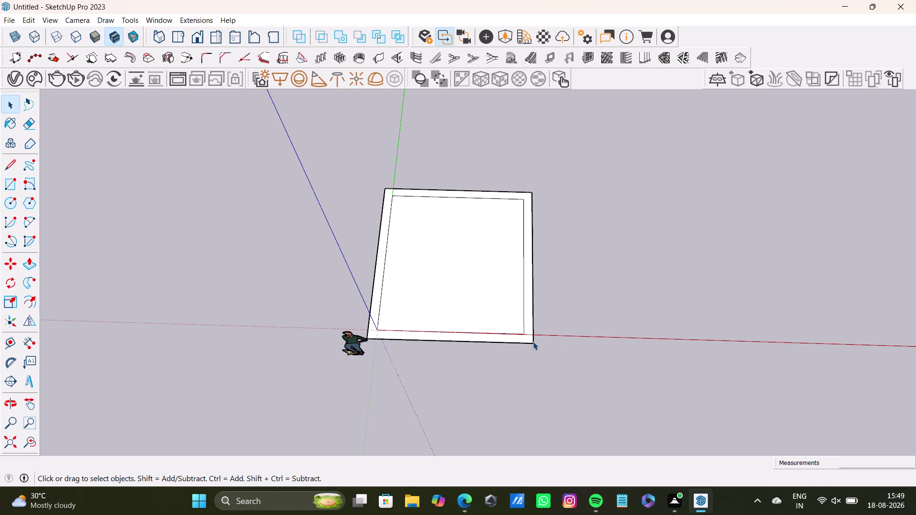
key(m)
click(534, 344)
key(space)
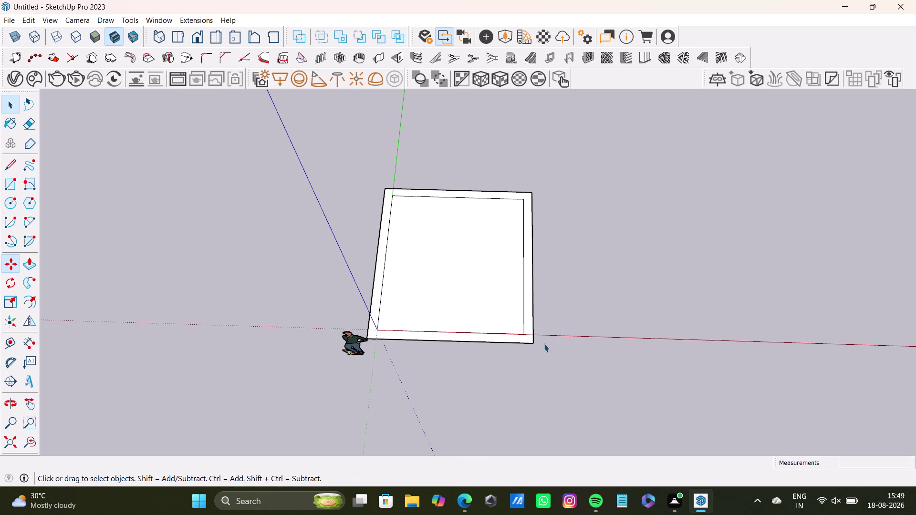
triple_click(517, 331)
key(m)
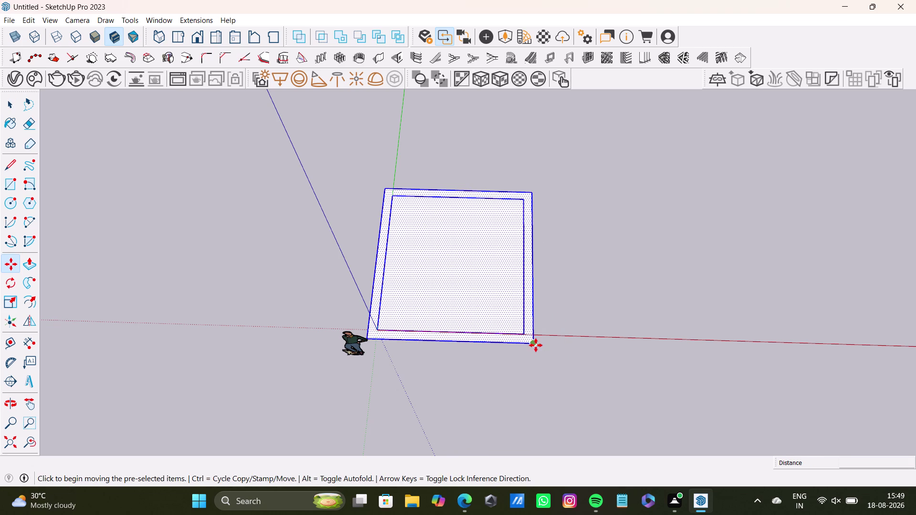
click(536, 346)
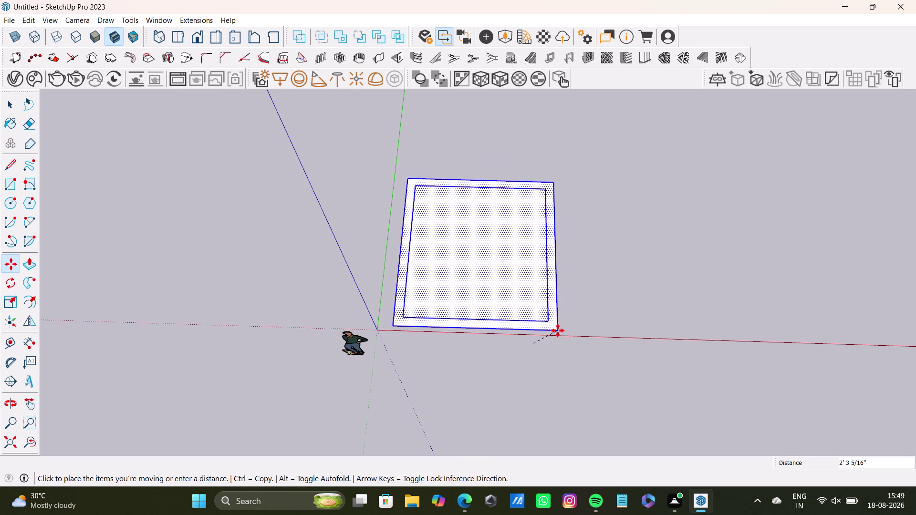
click(558, 331)
key(space)
click(601, 305)
scroll(up, 3)
middle_drag(472, 302, 742, 184)
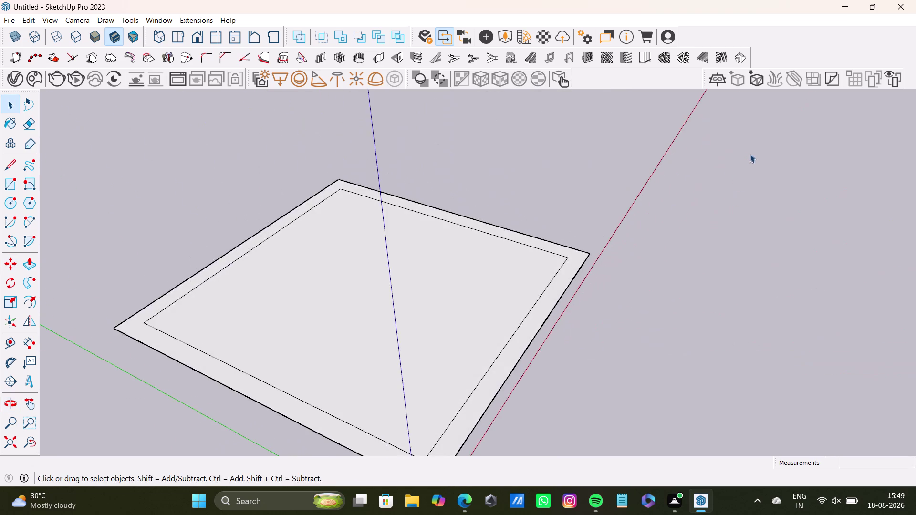
middle_drag(558, 297, 330, 436)
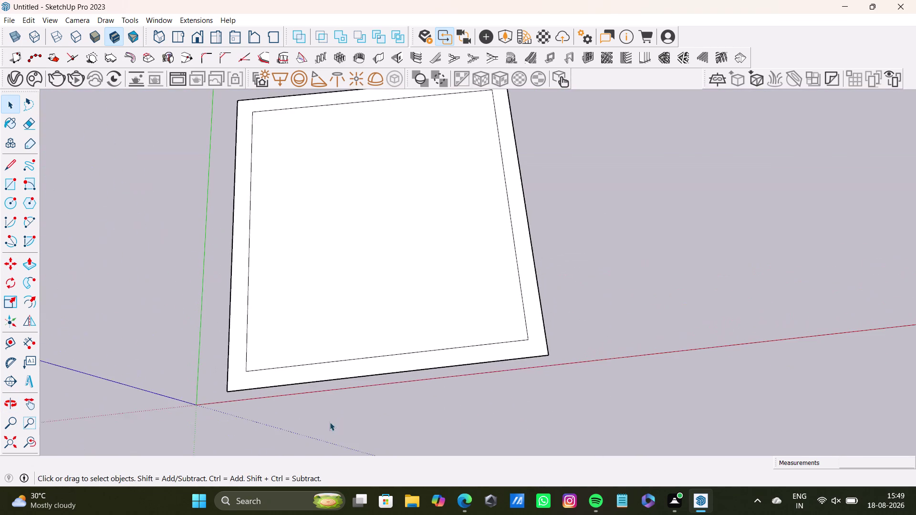
scroll(down, 3)
middle_drag(340, 323, 395, 405)
scroll(up, 3)
scroll(down, 3)
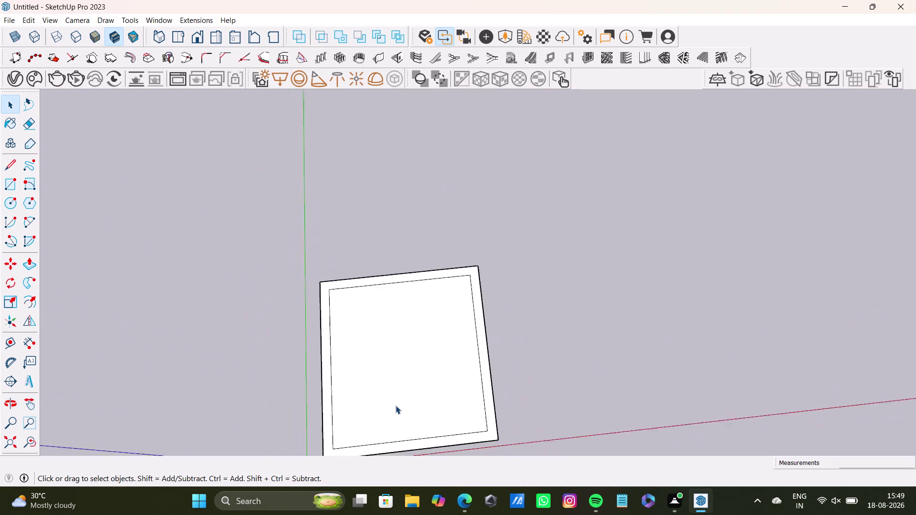
scroll(down, 3)
middle_drag(396, 406, 405, 375)
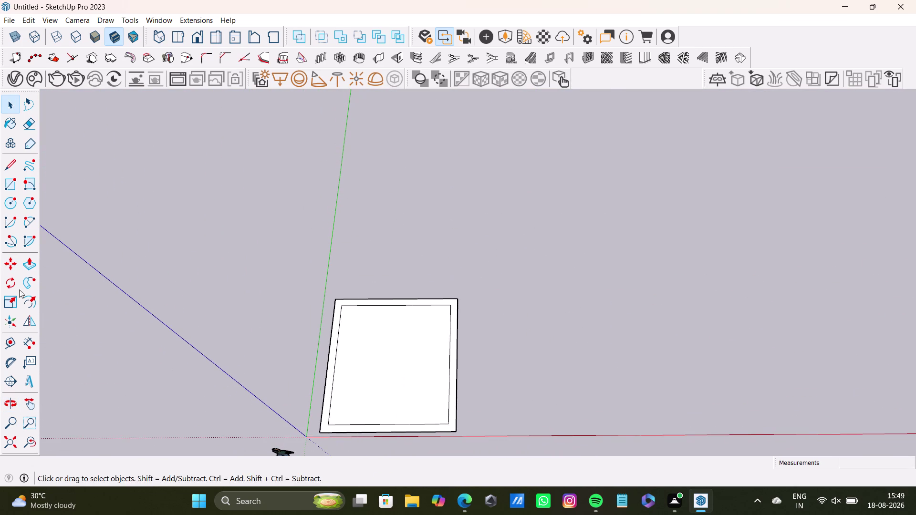
Draw short lines across the border at the top-left and top-right inner corners.
click(5, 166)
scroll(up, 3)
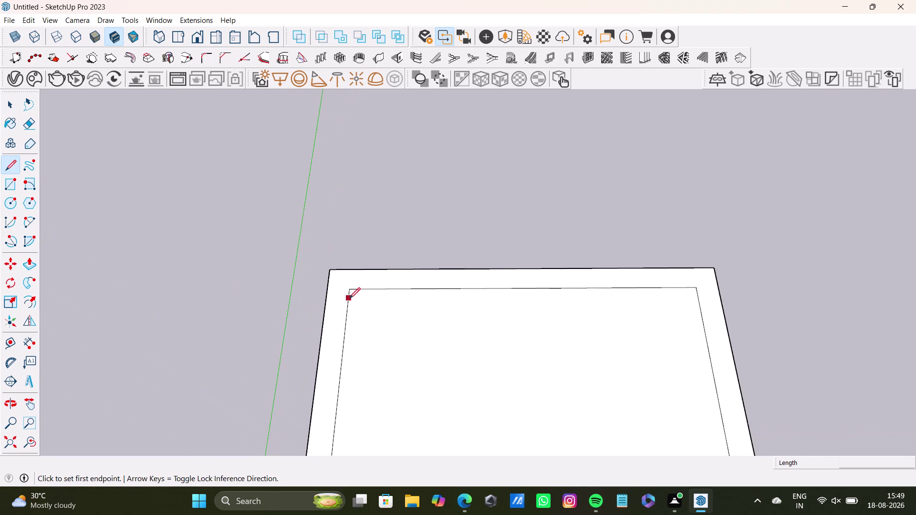
scroll(up, 3)
click(355, 294)
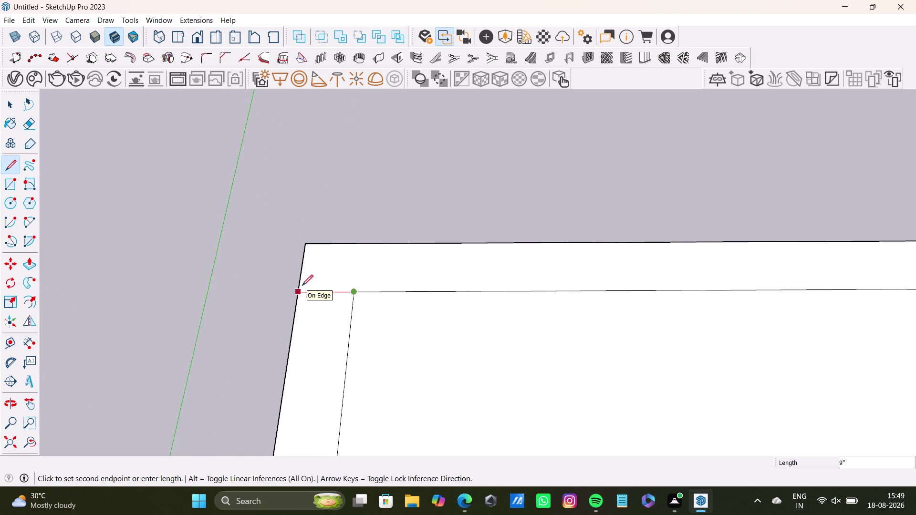
click(302, 286)
scroll(down, 3)
key(space)
click(5, 184)
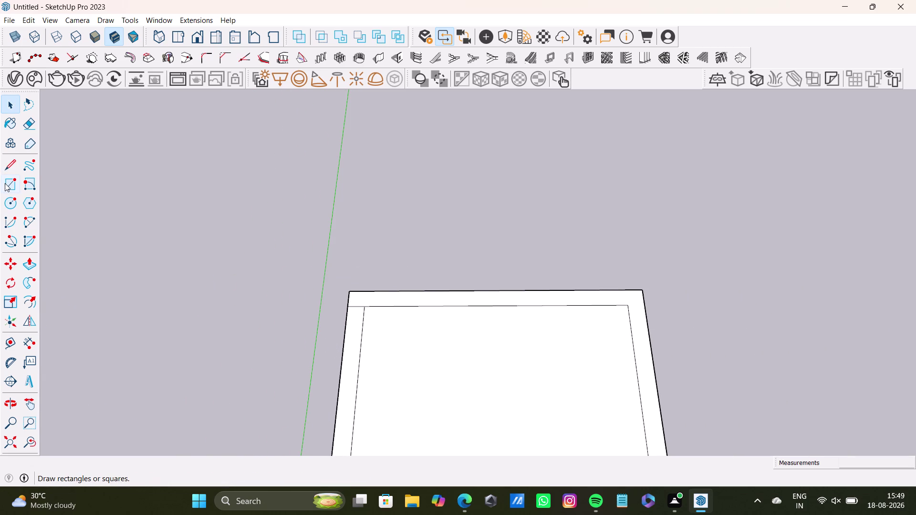
click(12, 160)
scroll(up, 3)
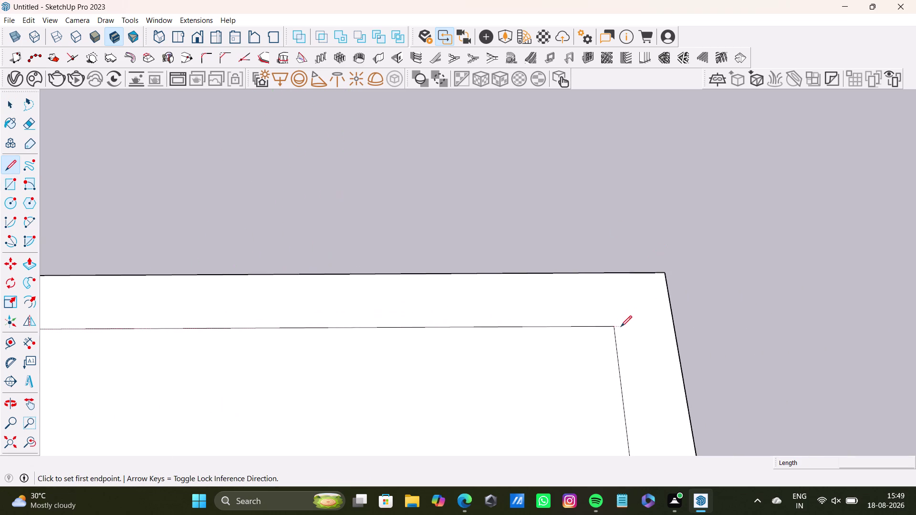
click(614, 326)
click(677, 326)
key(space)
scroll(down, 3)
middle_drag(297, 377, 458, 162)
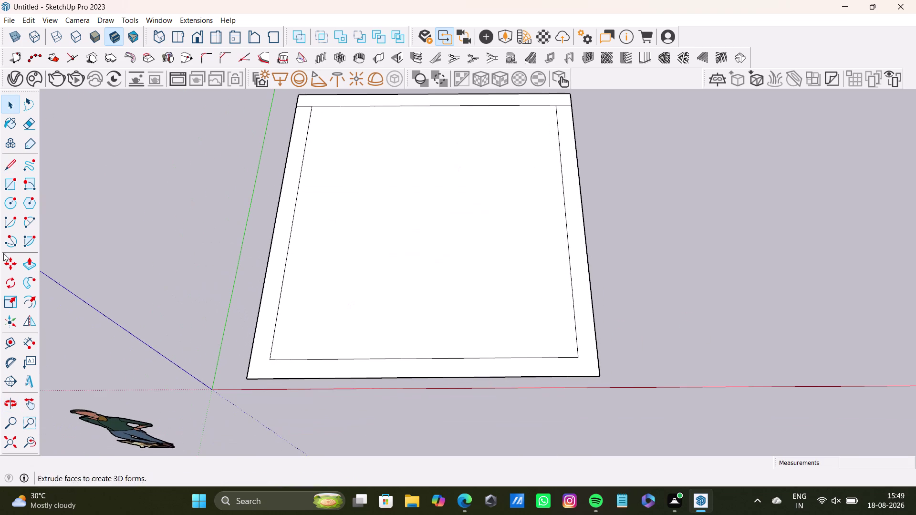
Draw short lines across the border at the bottom-left and bottom-right inner corners.
click(10, 161)
scroll(up, 3)
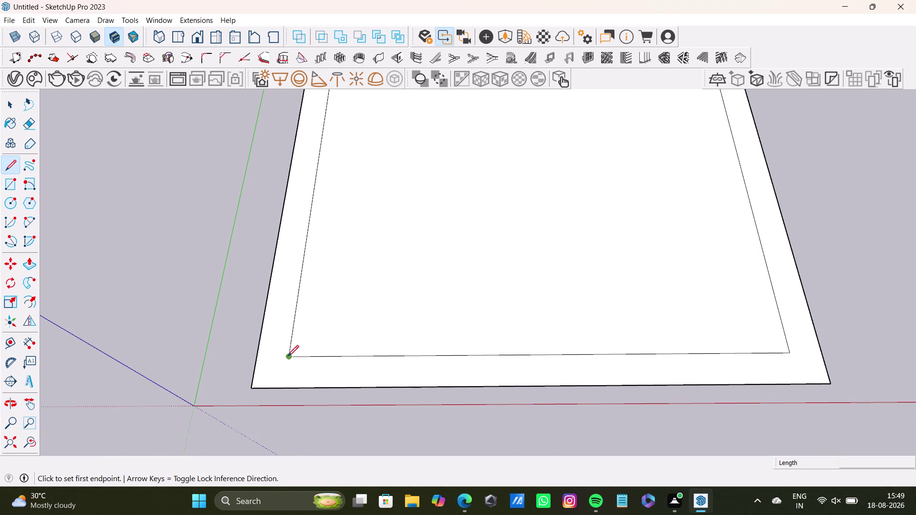
click(288, 356)
click(258, 357)
key(space)
scroll(down, 3)
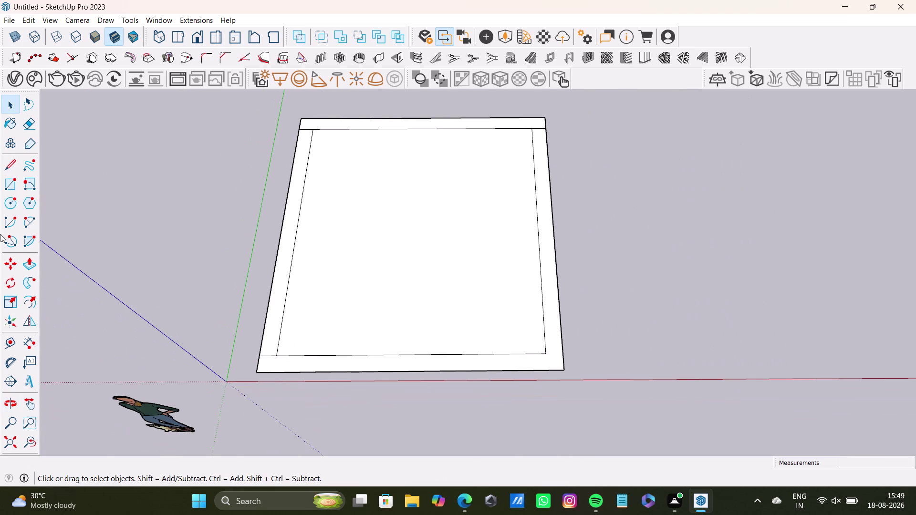
click(10, 167)
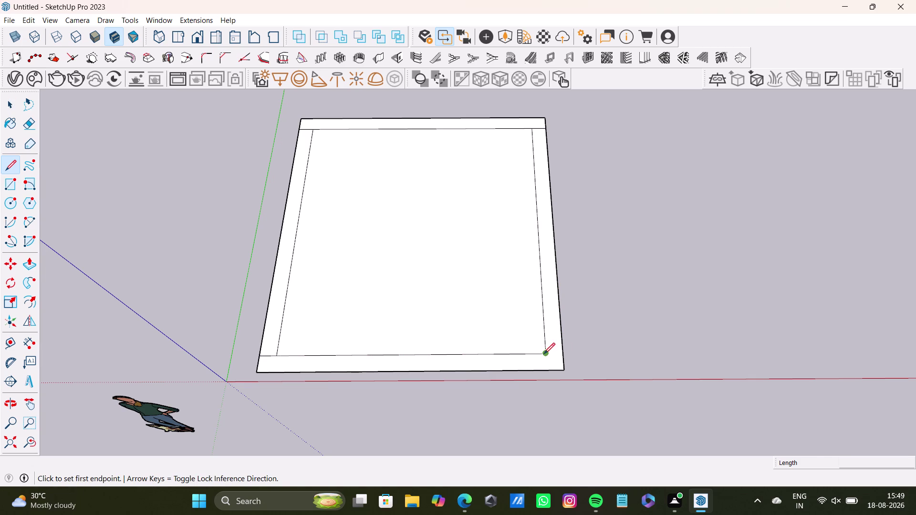
click(544, 354)
click(561, 353)
key(space)
scroll(down, 3)
middle_drag(448, 294, 450, 386)
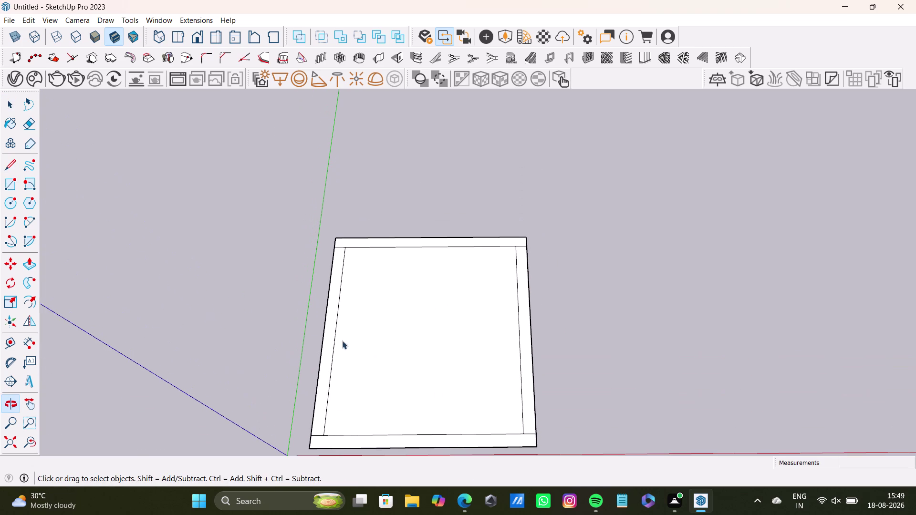
click(326, 333)
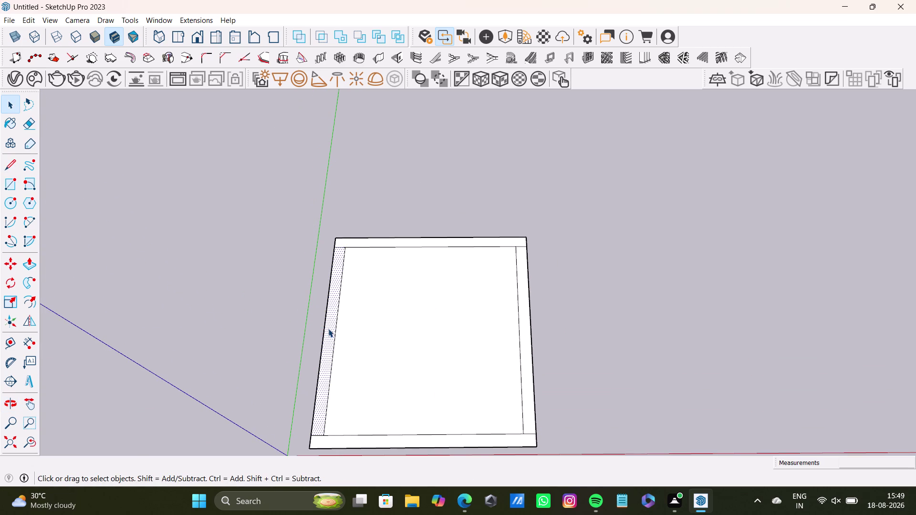
key(p)
drag(329, 329, 204, 255)
text(1)
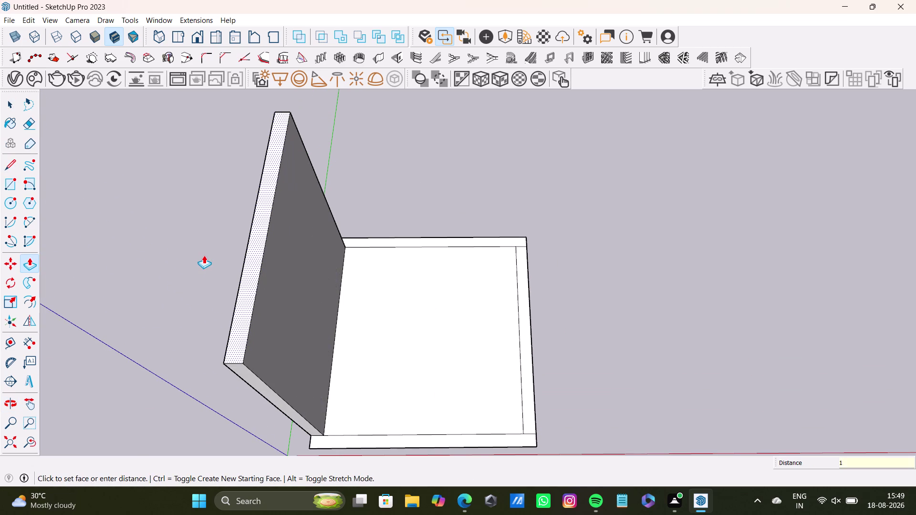
drag(204, 255, 316, 246)
text(0')
key(Return)
drag(442, 236, 331, 201)
drag(377, 237, 273, 209)
click(357, 237)
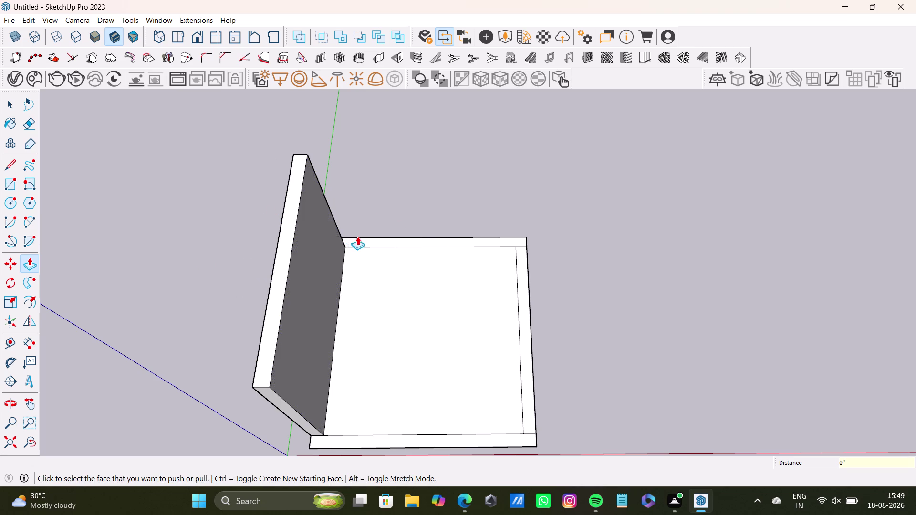
drag(361, 242, 284, 201)
key(space)
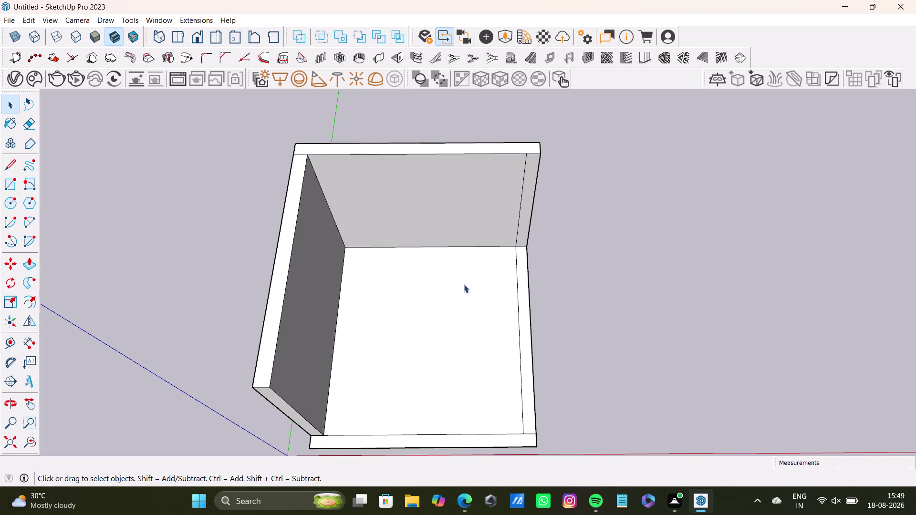
click(523, 335)
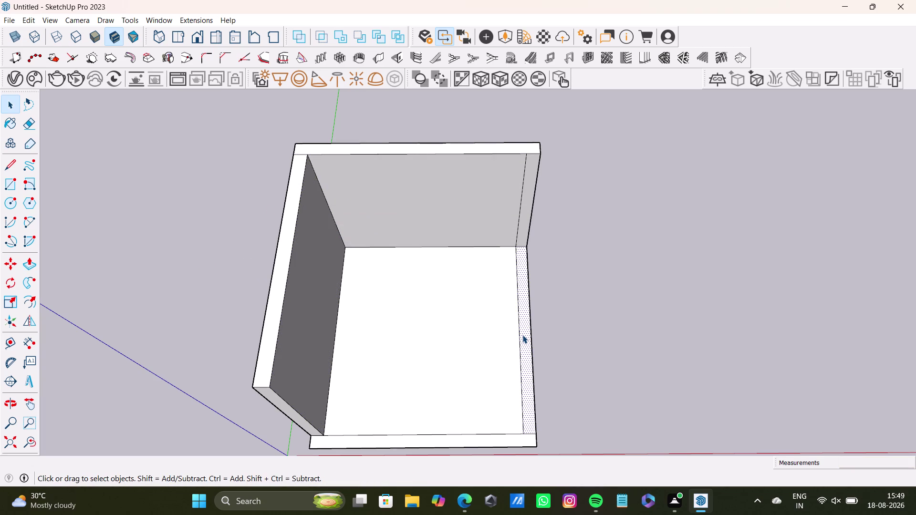
key(p)
drag(523, 335, 523, 165)
key(space)
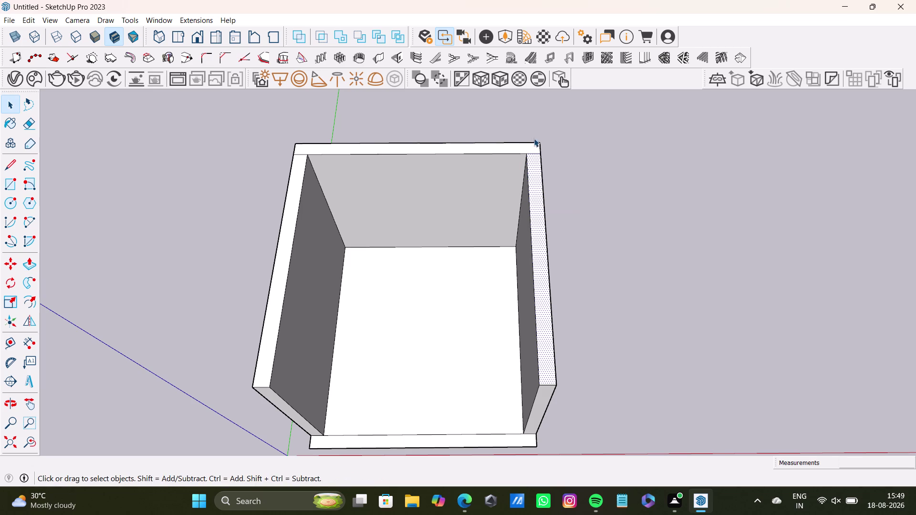
key(space)
click(666, 339)
Orbit down into the room interior and select the floor face.
scroll(up, 3)
middle_drag(375, 354, 456, 323)
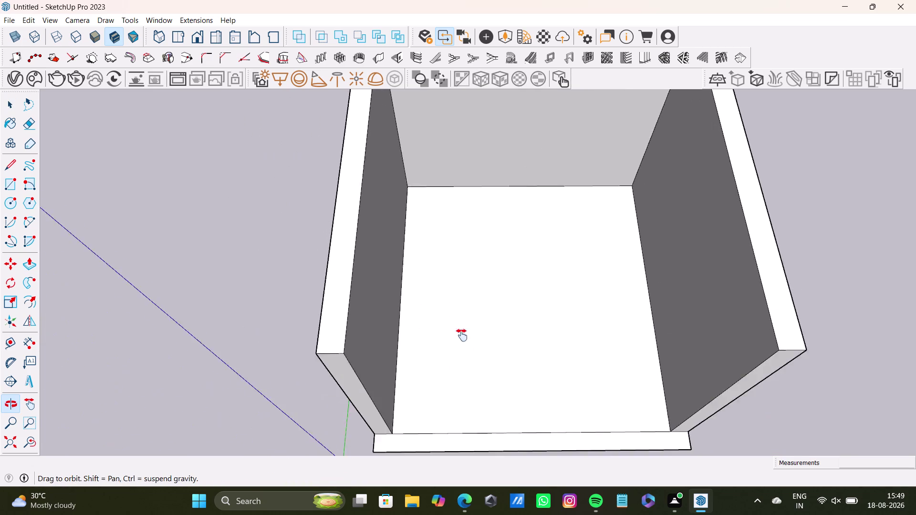
middle_drag(456, 323, 406, 450)
scroll(up, 3)
click(396, 344)
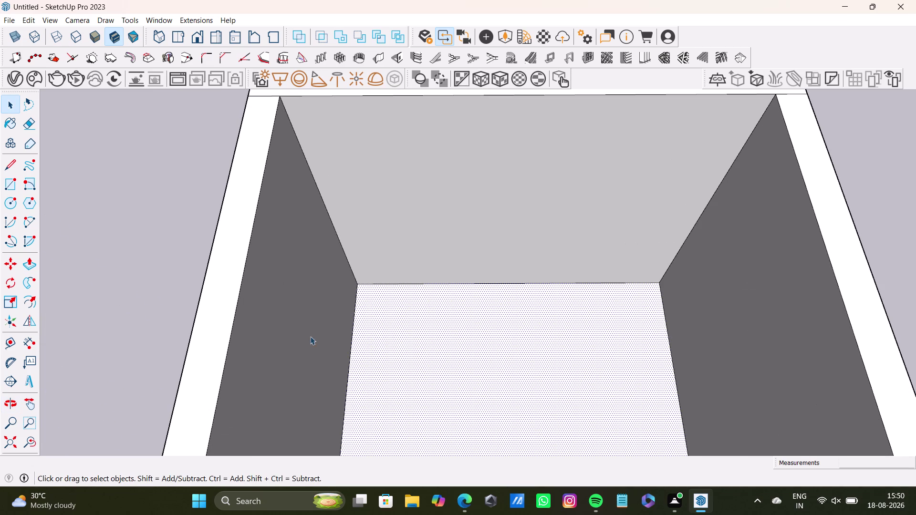
click(4, 189)
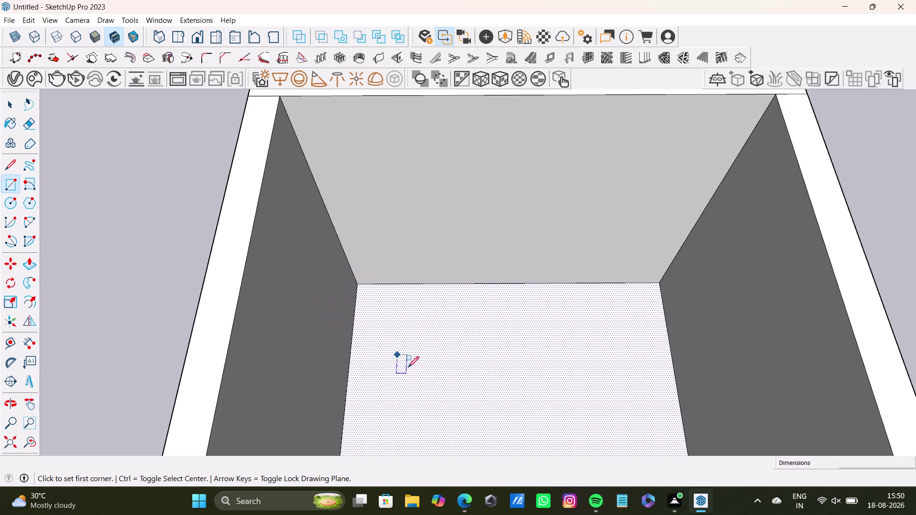
key(space)
Select the connected room geometry, then only the floor face and its edges.
triple_click(408, 367)
triple_click(408, 367)
double_click(410, 368)
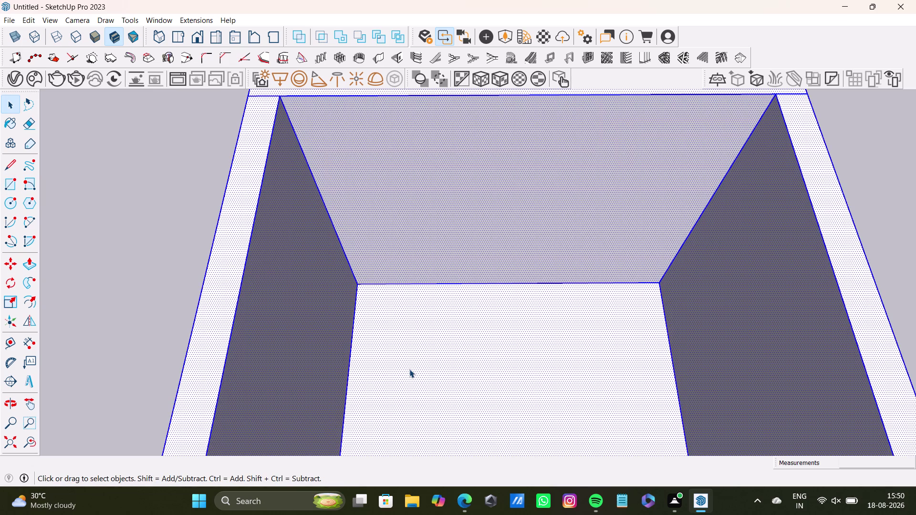
double_click(410, 370)
double_click(416, 395)
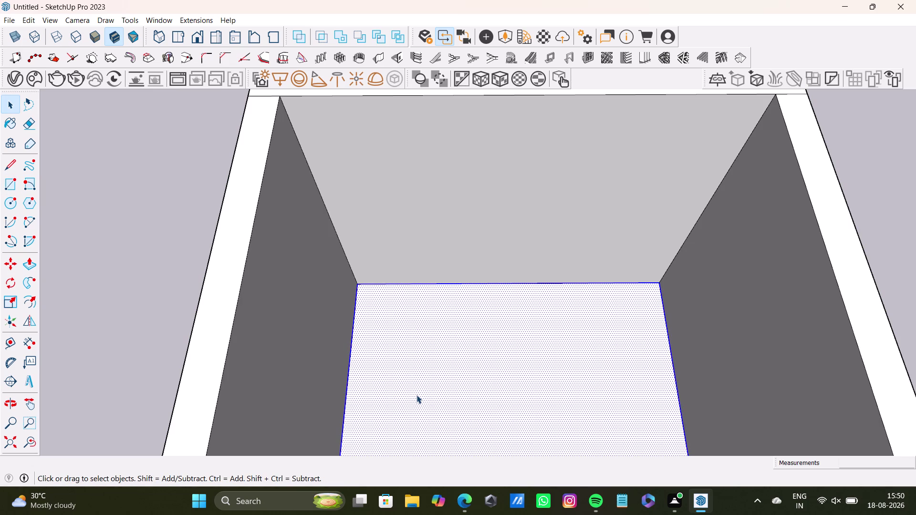
Orbit out and underneath to inspect the floor from below.
scroll(down, 3)
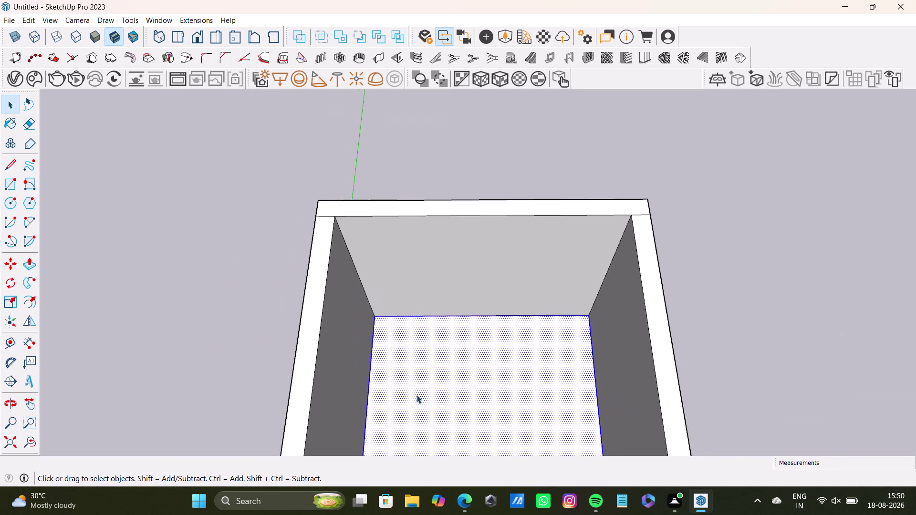
scroll(down, 3)
middle_drag(417, 395, 424, 273)
scroll(up, 3)
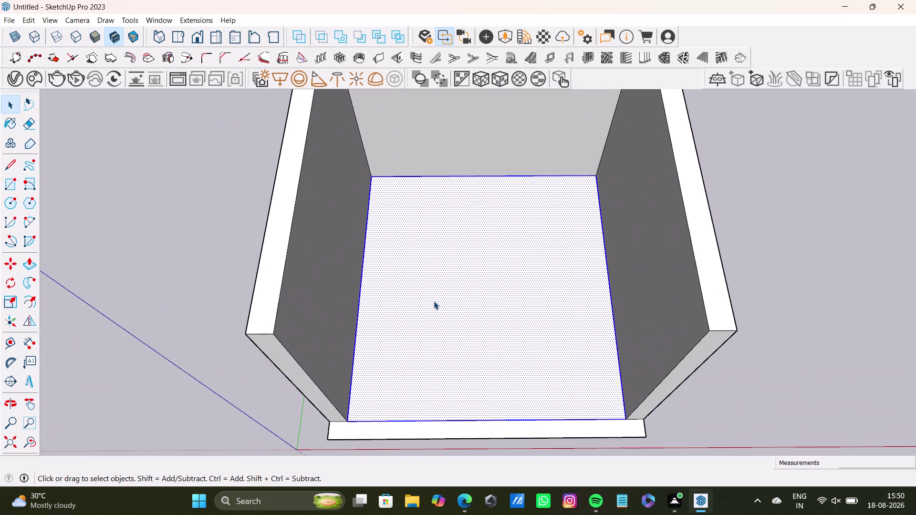
middle_drag(448, 420, 462, 246)
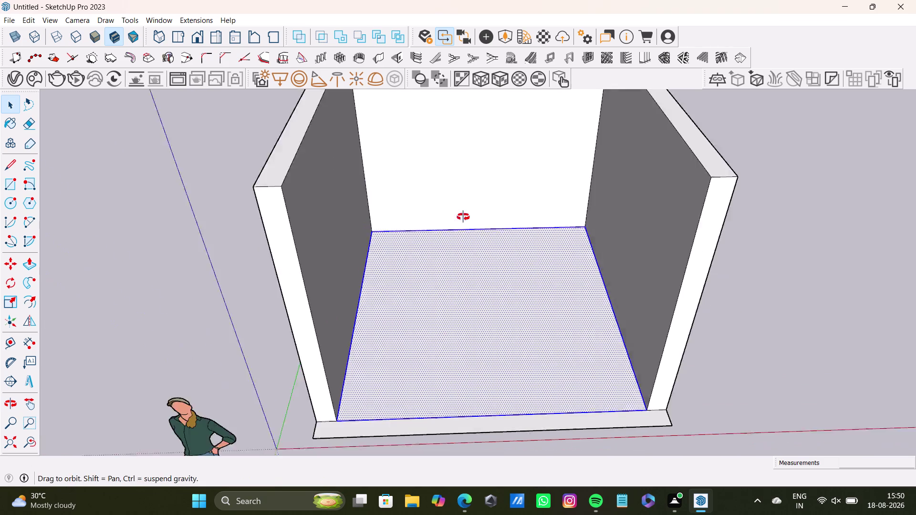
middle_drag(463, 246, 464, 210)
middle_drag(491, 341, 498, 203)
middle_drag(498, 283, 502, 228)
key(space)
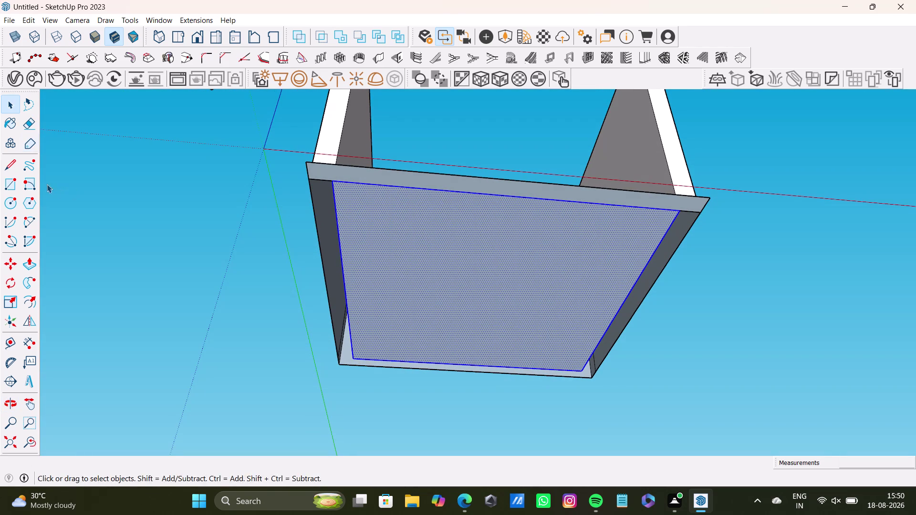
click(11, 191)
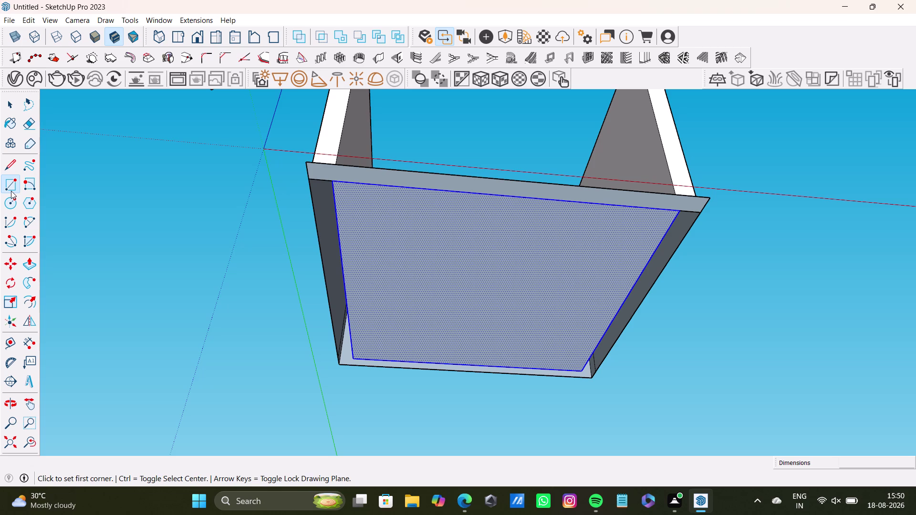
Sketch a rectangle, orbit back above the room, and right-click the floor face.
click(8, 186)
click(306, 164)
click(593, 379)
key(space)
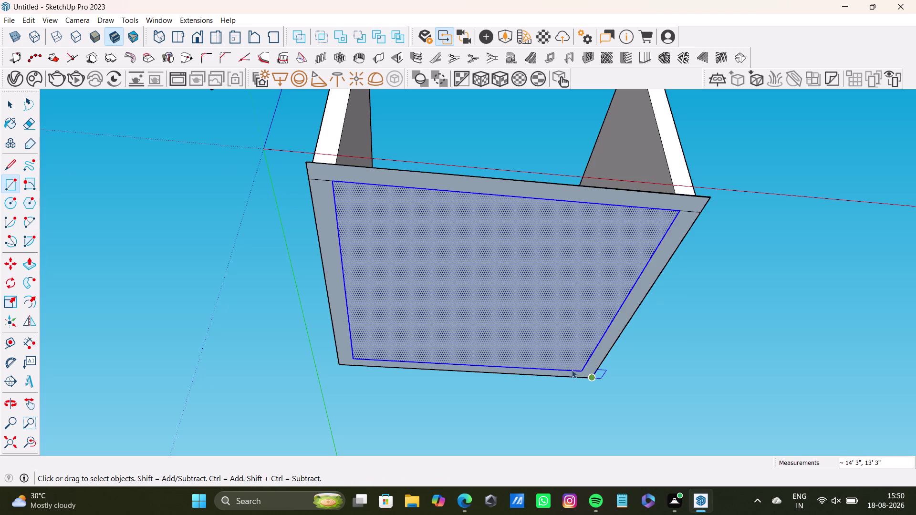
scroll(down, 3)
middle_drag(512, 318, 491, 493)
scroll(up, 3)
middle_drag(524, 347, 531, 370)
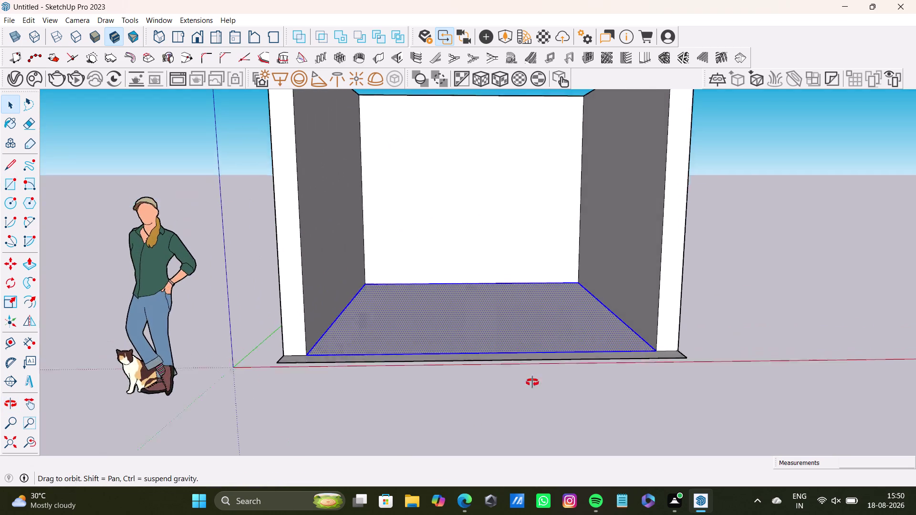
middle_drag(531, 371, 533, 474)
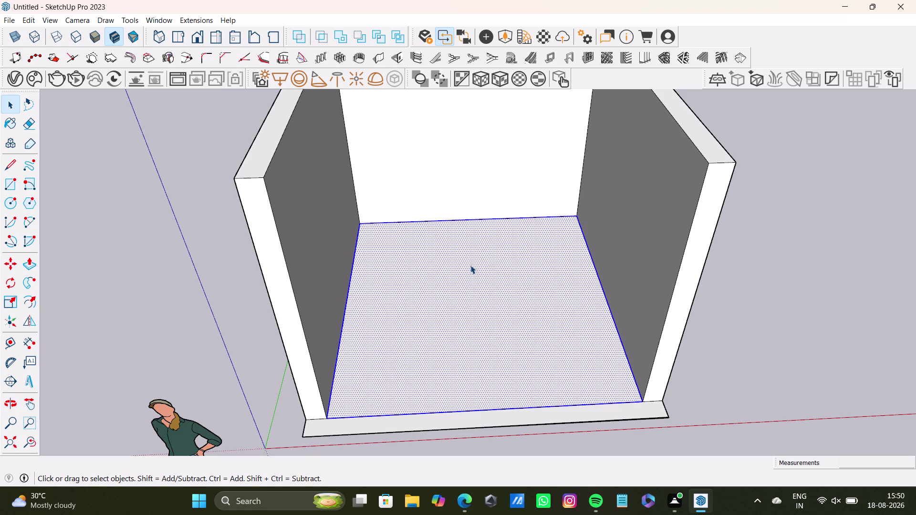
right_click(465, 291)
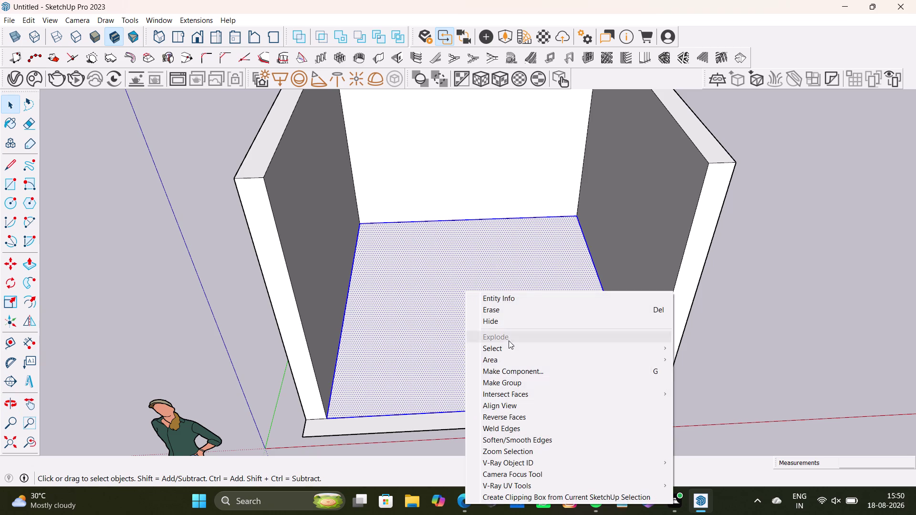
Enter the floor group and draw a narrow rectangle strip along the back edge.
click(511, 384)
key(space)
click(744, 377)
triple_click(412, 336)
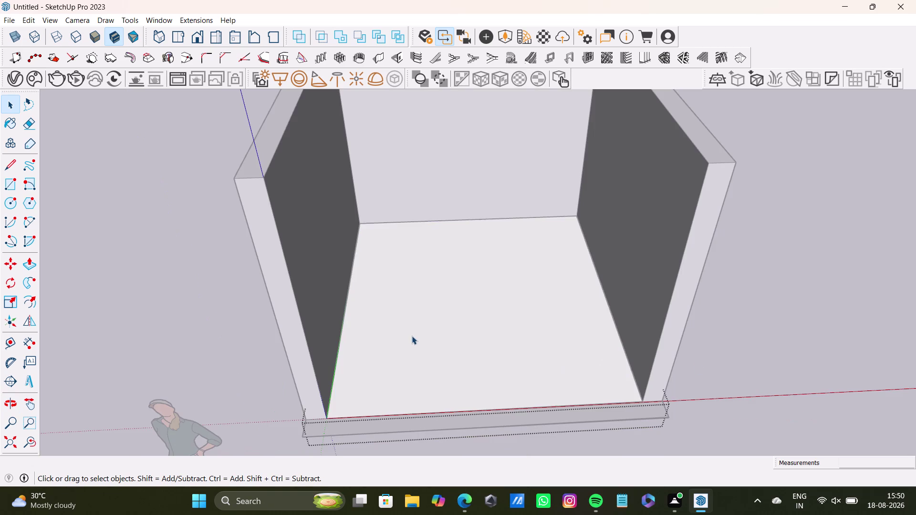
triple_click(412, 336)
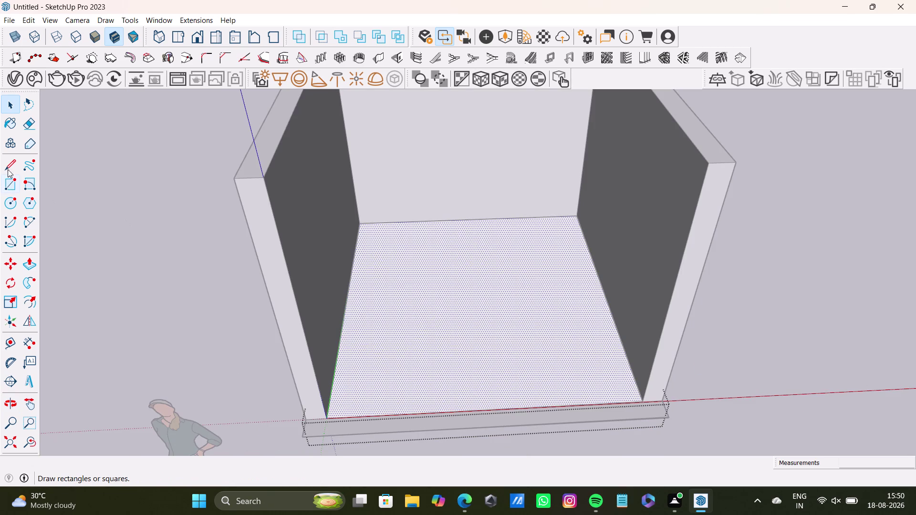
click(10, 185)
scroll(up, 3)
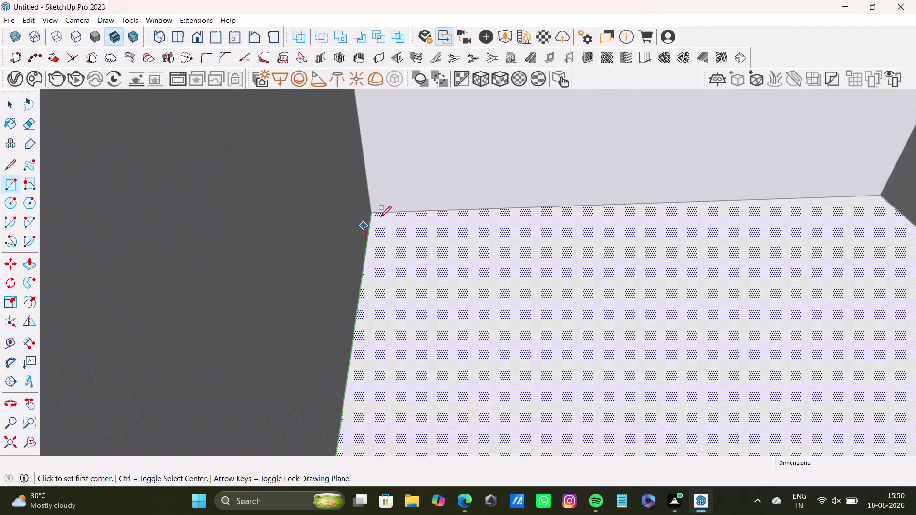
click(375, 213)
scroll(down, 3)
middle_drag(641, 252, 446, 325)
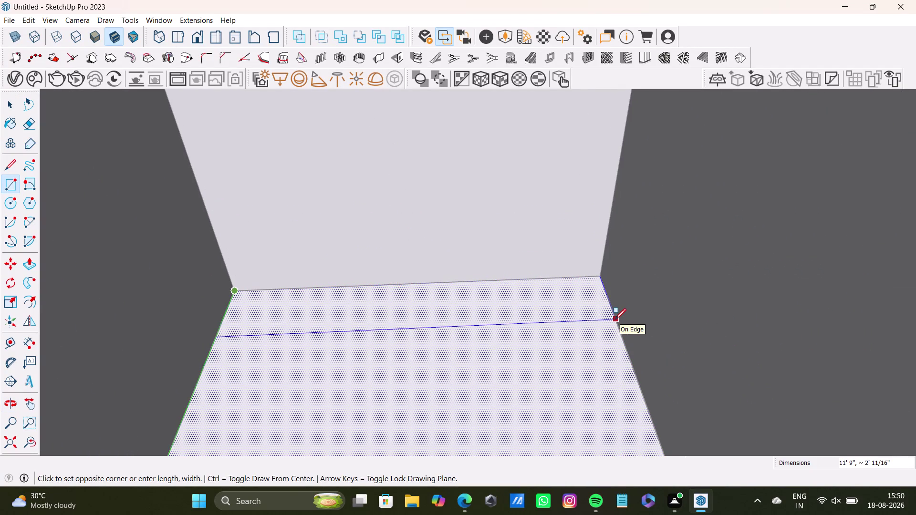
click(611, 297)
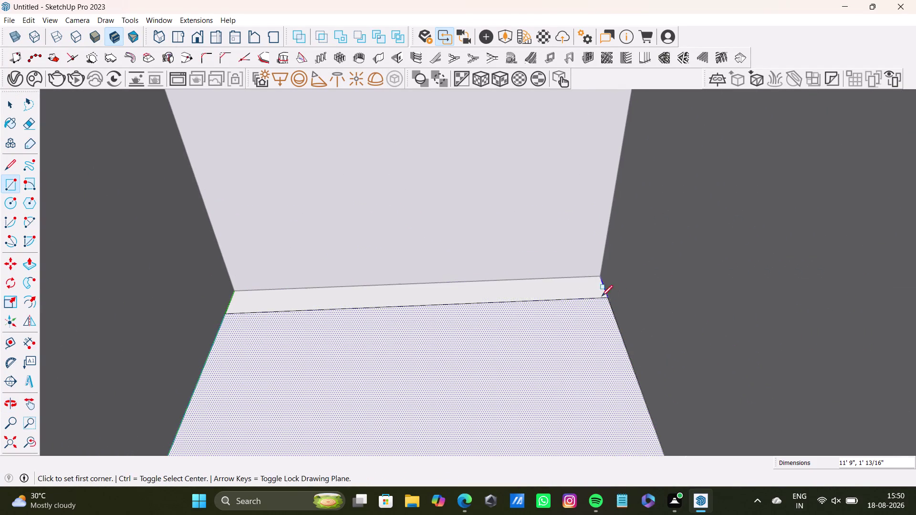
key(space)
click(473, 289)
Push/Pull the back strip up 5", undoing an accidental 2' extrusion first.
scroll(down, 3)
middle_drag(472, 320, 471, 290)
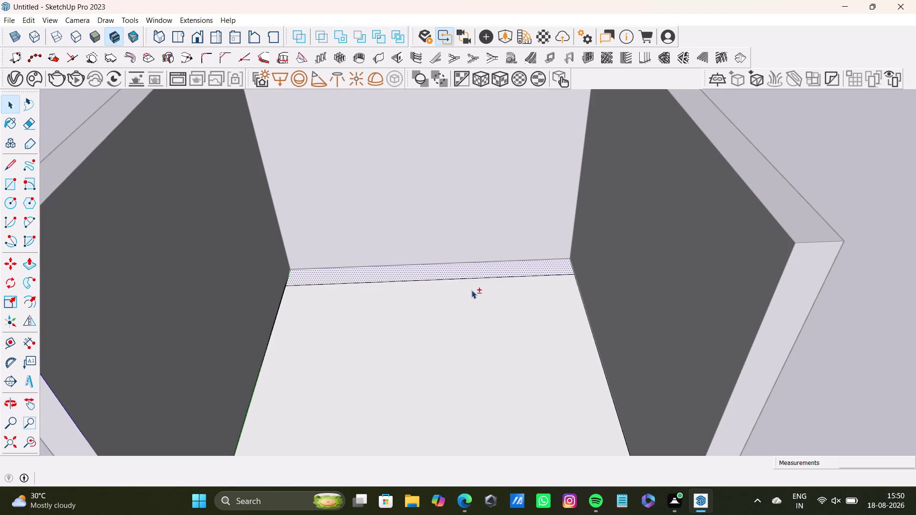
key(p)
drag(475, 269, 468, 259)
key(2)
key(apostrophe)
key(Return)
key(ctrl+z)
drag(470, 265, 467, 260)
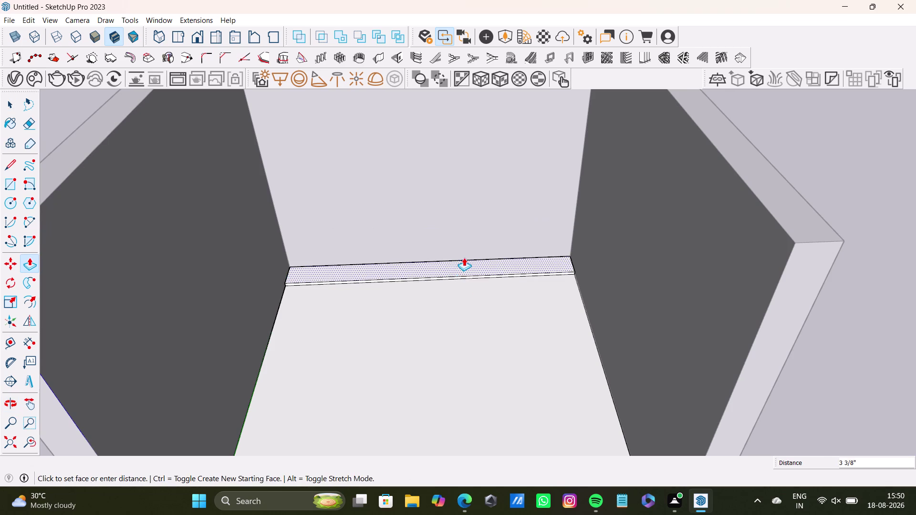
drag(466, 260, 462, 256)
text(5")
key(Return)
scroll(up, 3)
scroll(down, 3)
scroll(up, 3)
key(space)
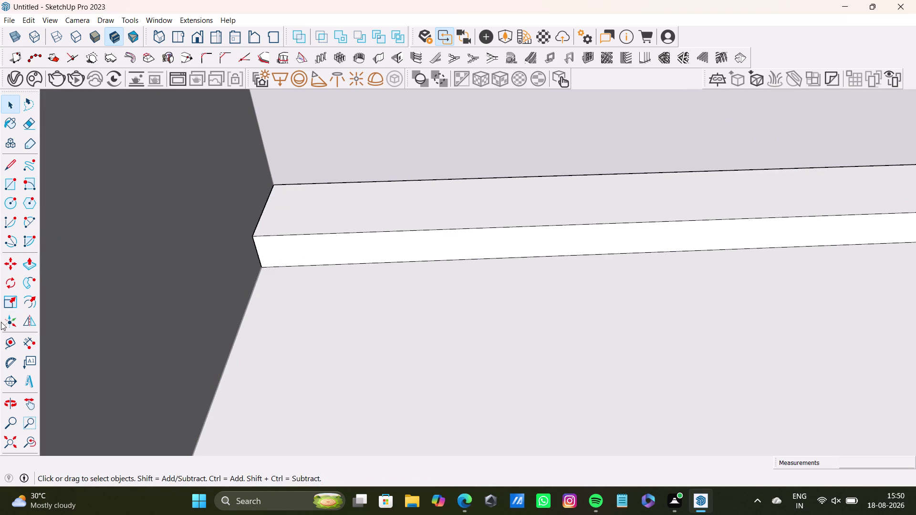
Start measuring guides from the back ledge's ends, then cancel and undo the attempt.
click(5, 343)
click(257, 256)
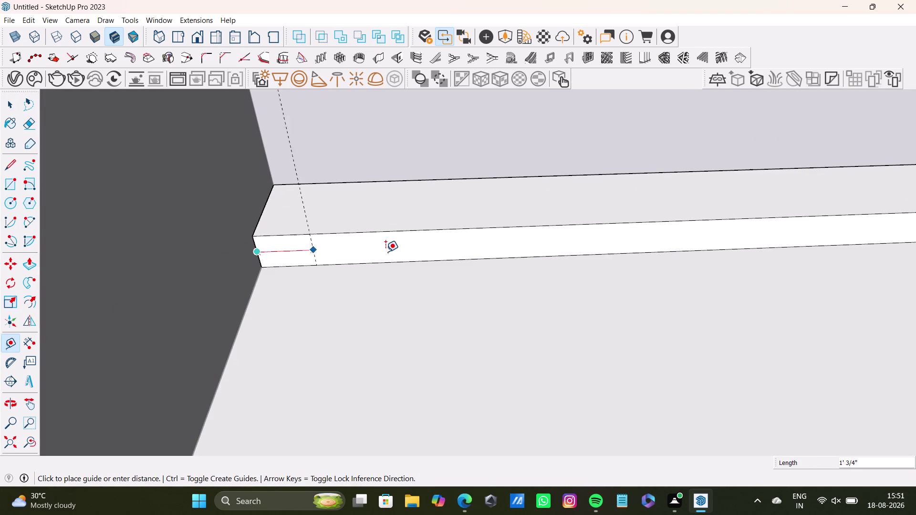
click(425, 257)
scroll(down, 3)
middle_drag(527, 266, 279, 332)
scroll(up, 3)
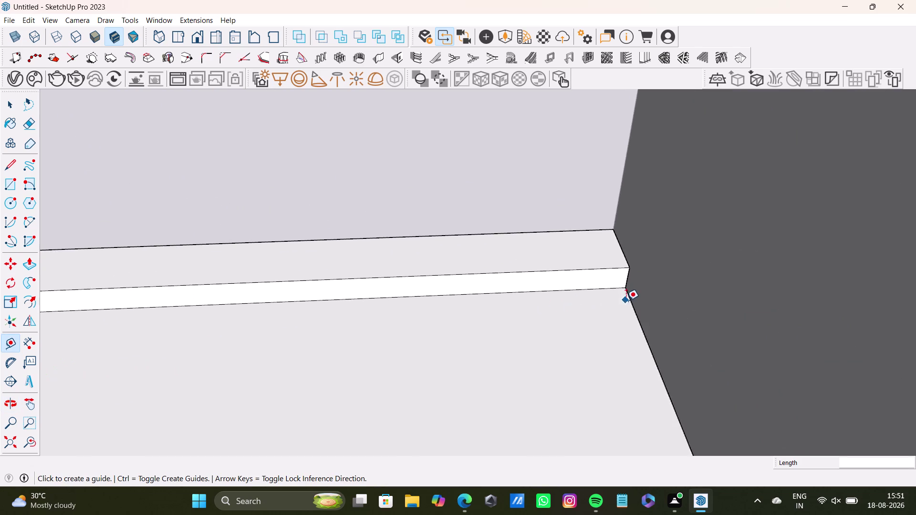
scroll(up, 3)
click(625, 268)
key(space)
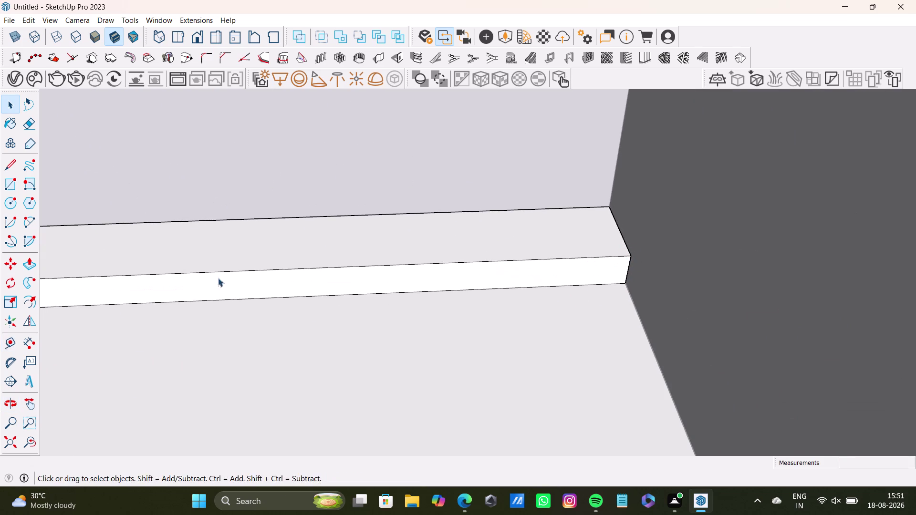
click(2, 343)
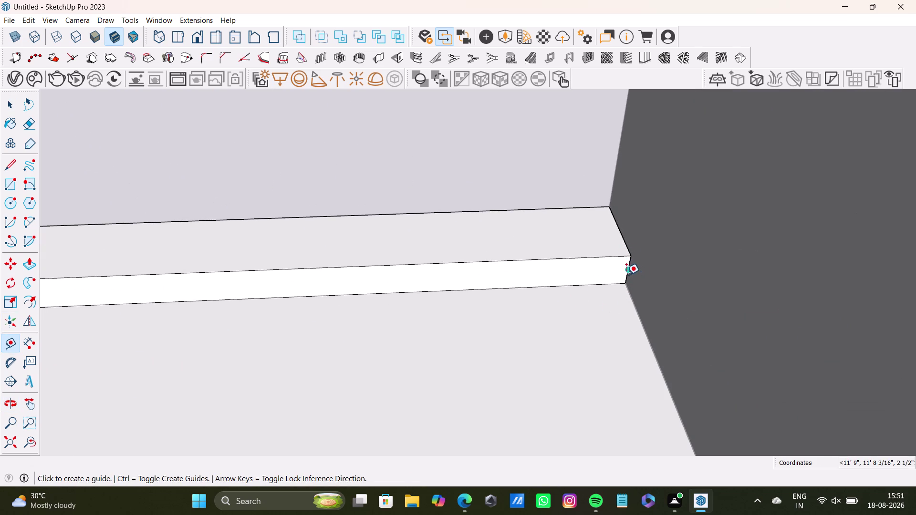
click(627, 275)
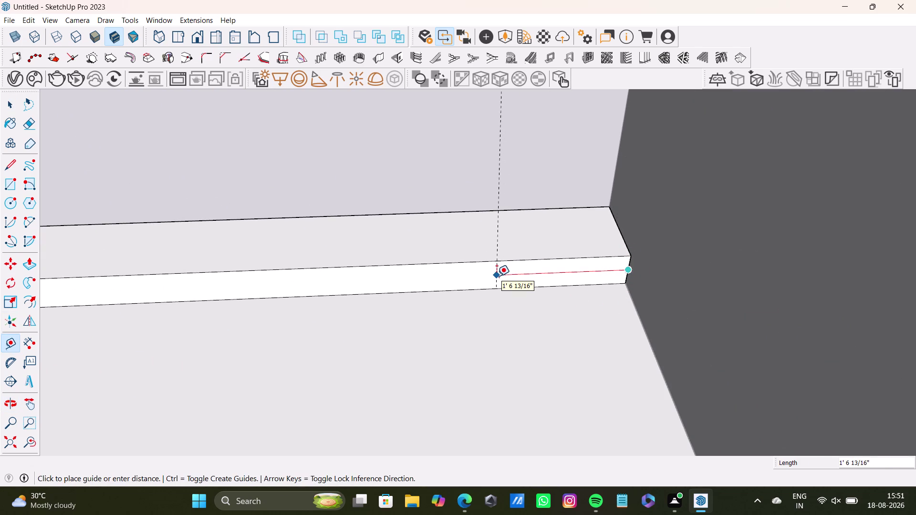
key(space)
scroll(down, 3)
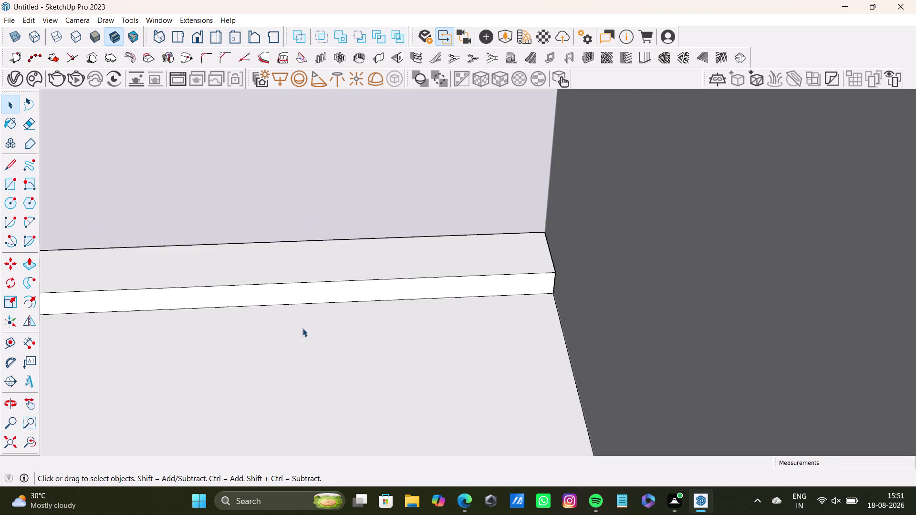
scroll(down, 3)
middle_drag(303, 328, 752, 327)
key(ctrl+z)
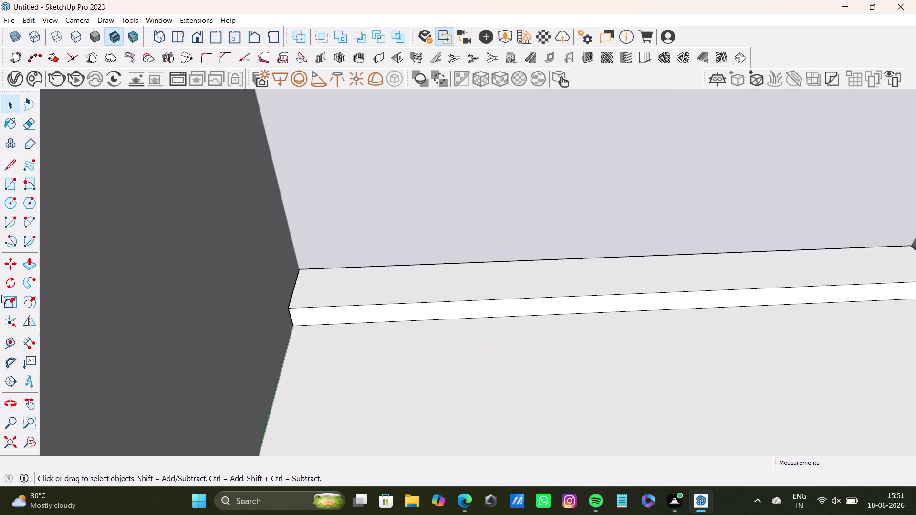
Place guides about 1' 7" in from the left and right ends of the back ledge.
click(5, 343)
scroll(up, 3)
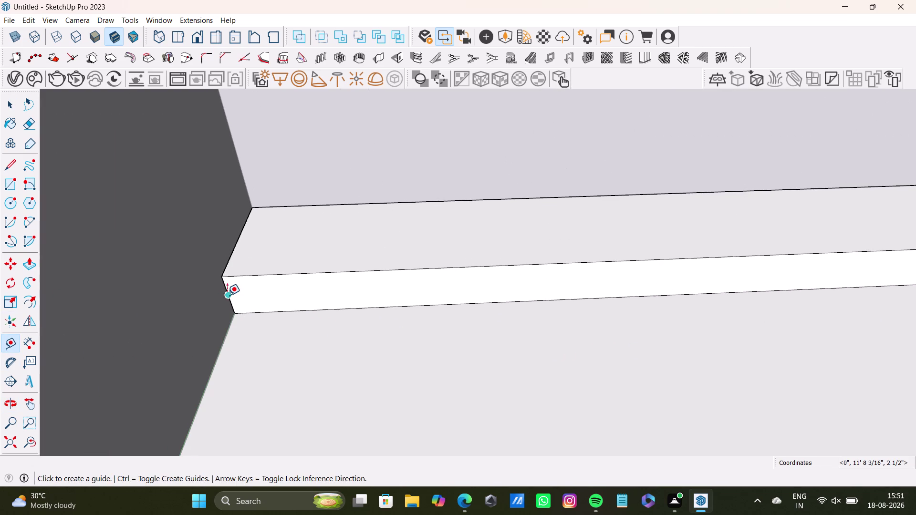
click(227, 295)
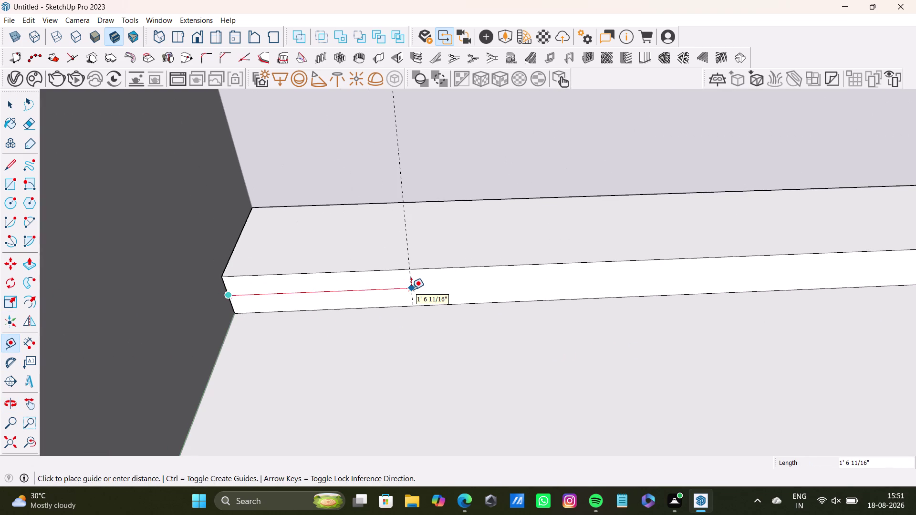
click(411, 290)
scroll(down, 3)
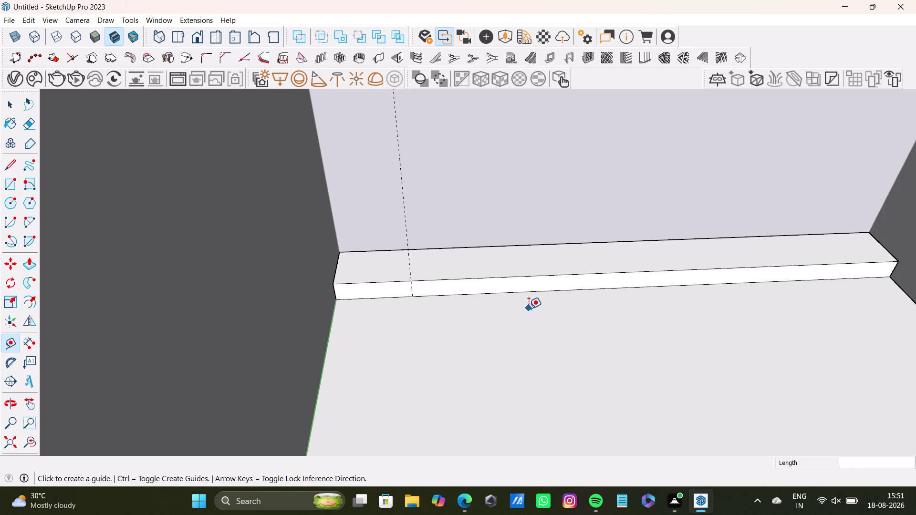
middle_drag(596, 286, 168, 345)
scroll(up, 3)
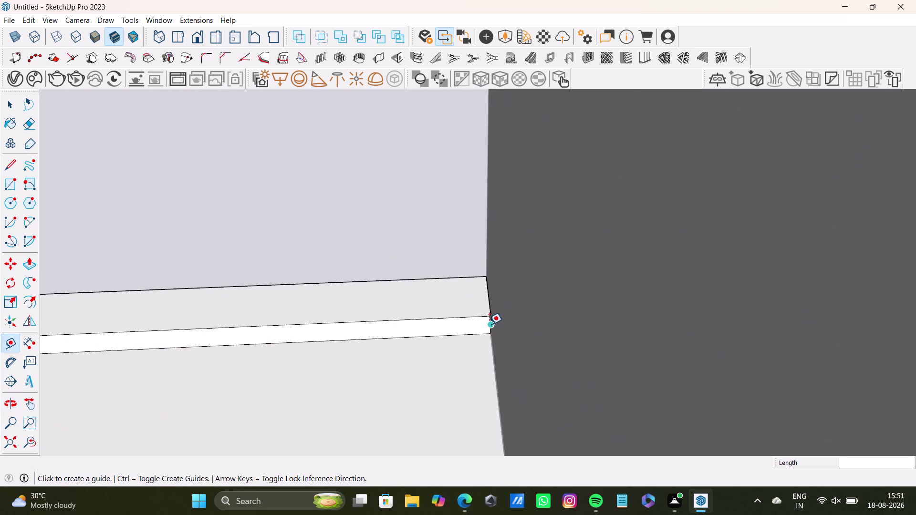
click(489, 325)
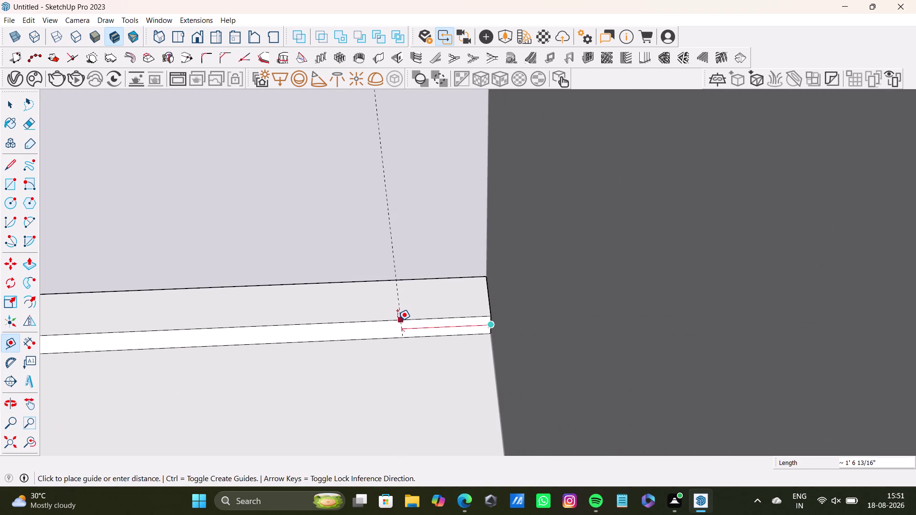
click(398, 321)
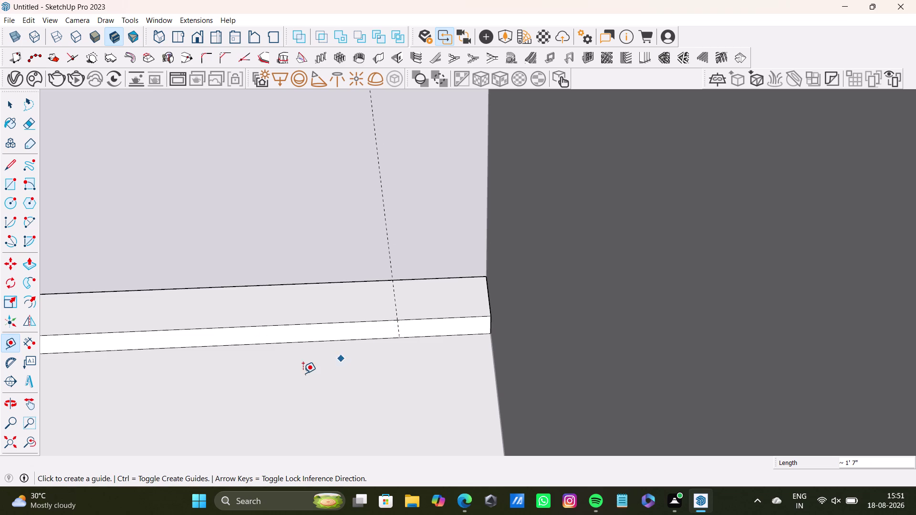
Zoom out to the whole model and orbit to view the back ledge.
scroll(down, 3)
click(12, 453)
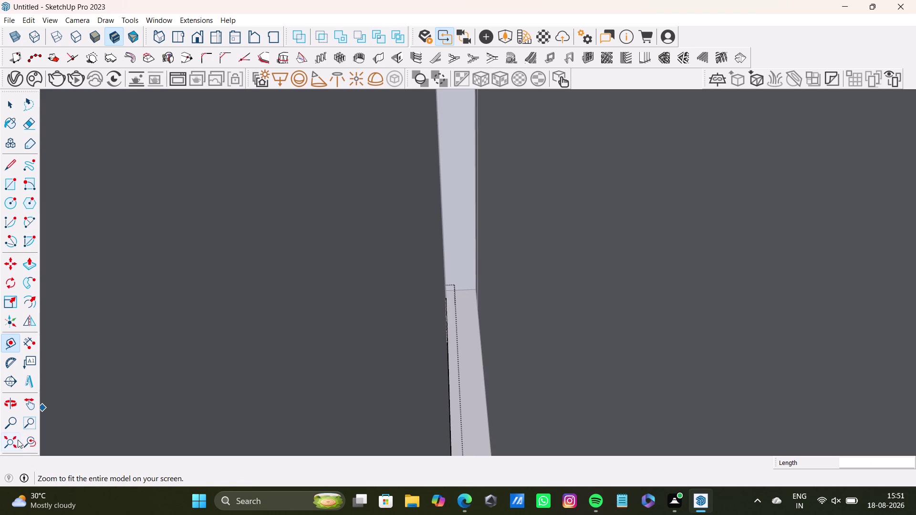
click(18, 440)
scroll(up, 3)
middle_drag(428, 303, 306, 340)
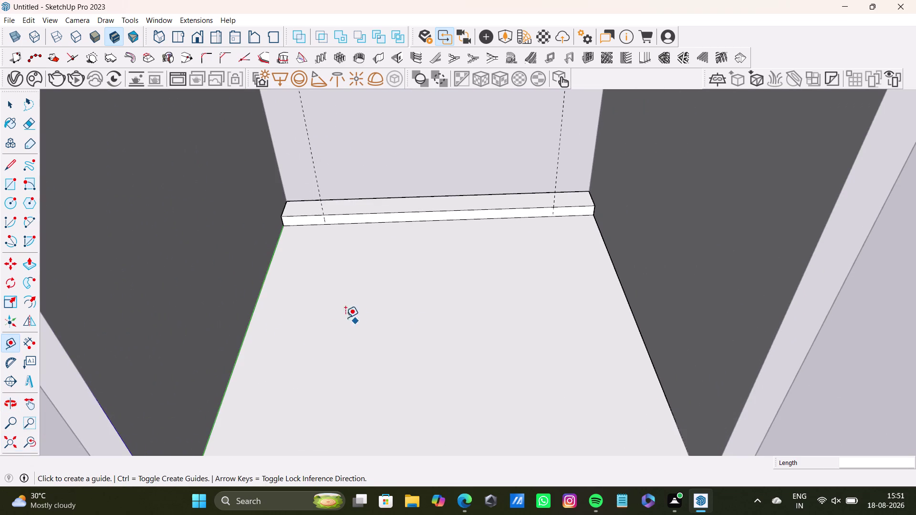
click(6, 166)
scroll(up, 3)
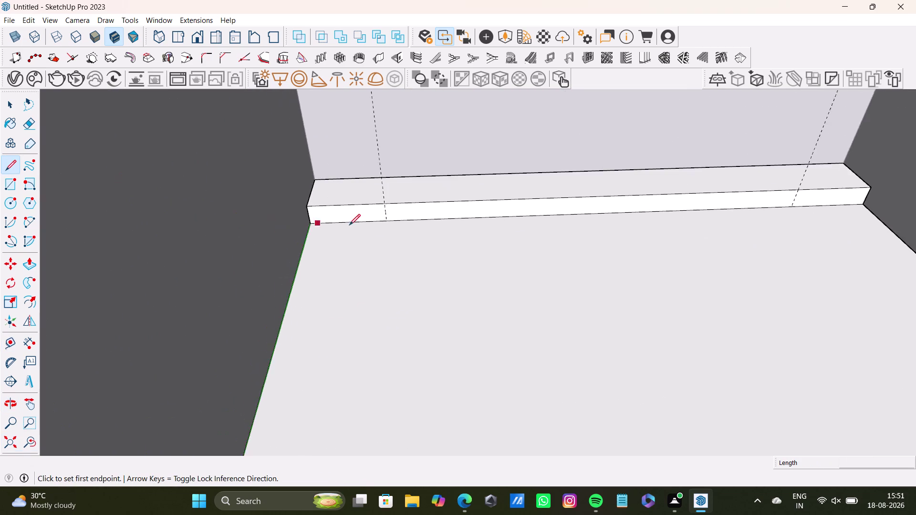
Draw dividing lines across the back ledge at the left and right guides.
scroll(up, 3)
click(425, 177)
click(430, 222)
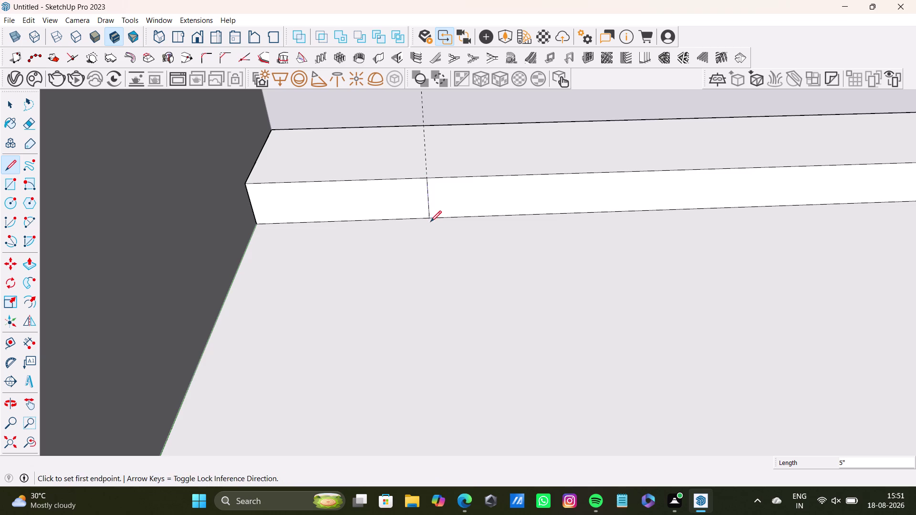
key(space)
click(8, 166)
scroll(down, 3)
middle_drag(430, 229, 156, 292)
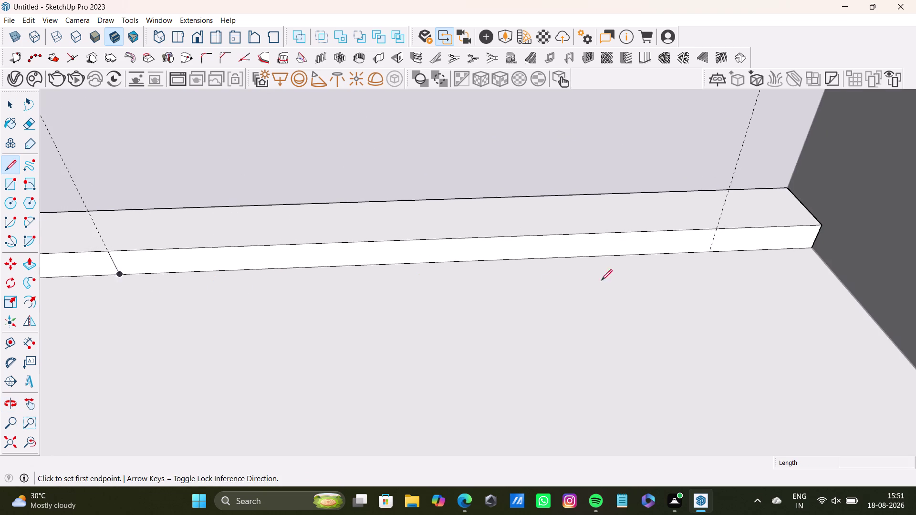
scroll(up, 3)
click(741, 217)
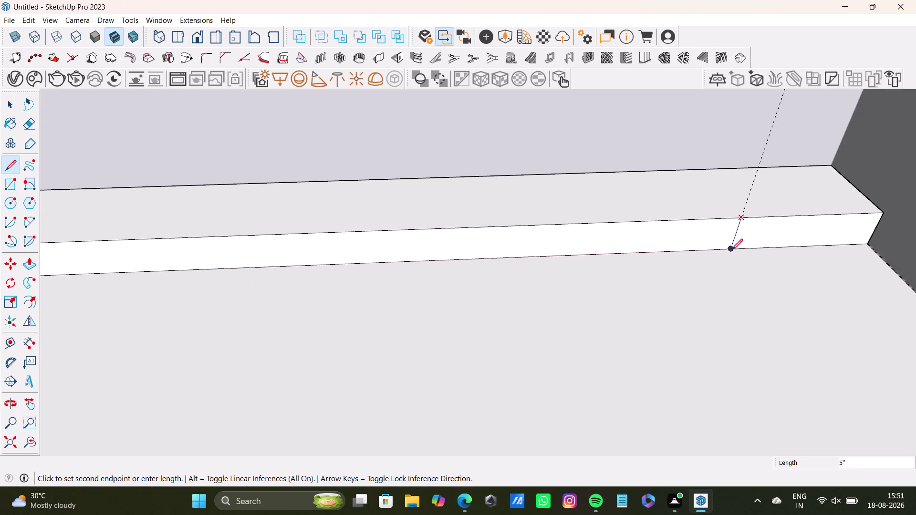
click(732, 250)
key(space)
scroll(down, 3)
middle_drag(587, 242, 621, 203)
Push/Pull the left end section forward along the left wall to the room's front edge.
click(313, 207)
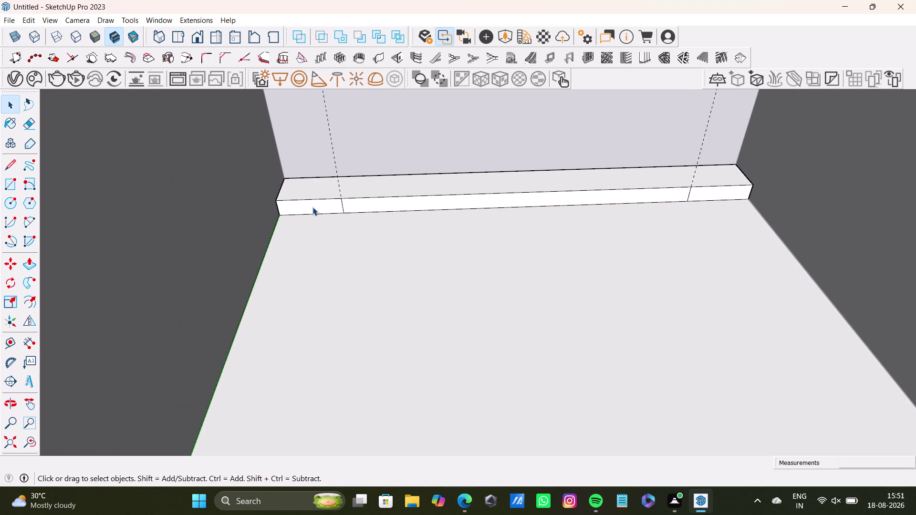
key(p)
drag(308, 210, 295, 393)
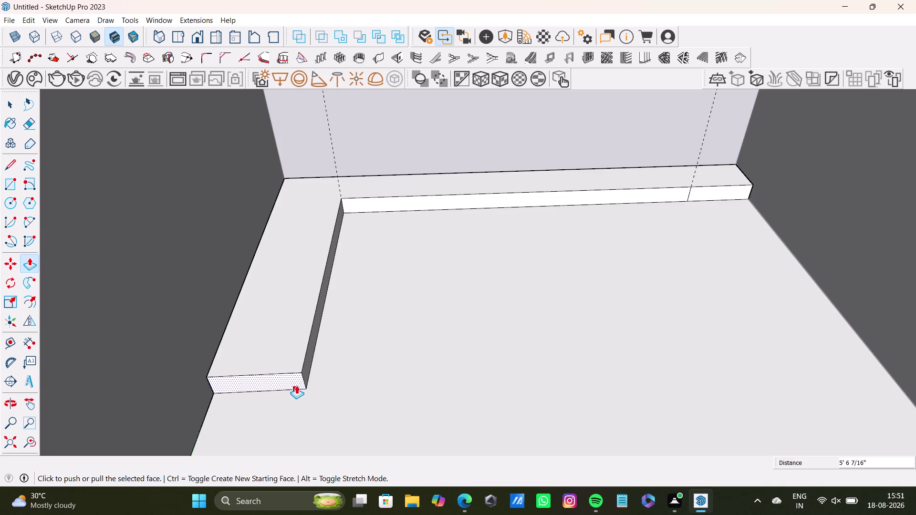
scroll(down, 3)
middle_drag(298, 373, 299, 194)
drag(283, 200, 206, 375)
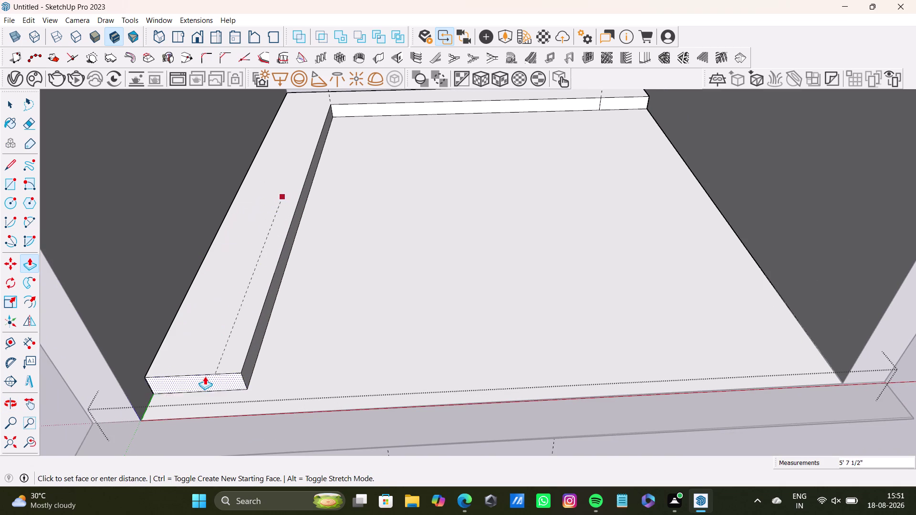
drag(206, 375, 182, 396)
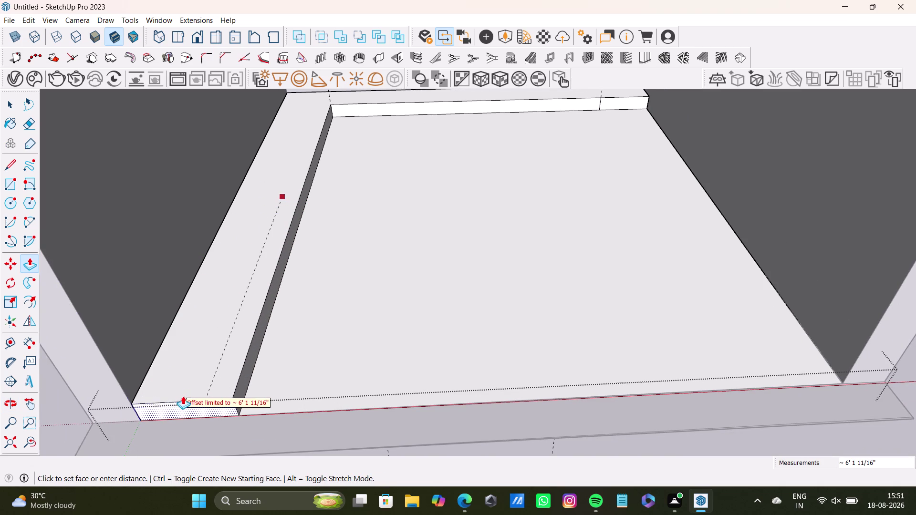
drag(182, 396, 110, 379)
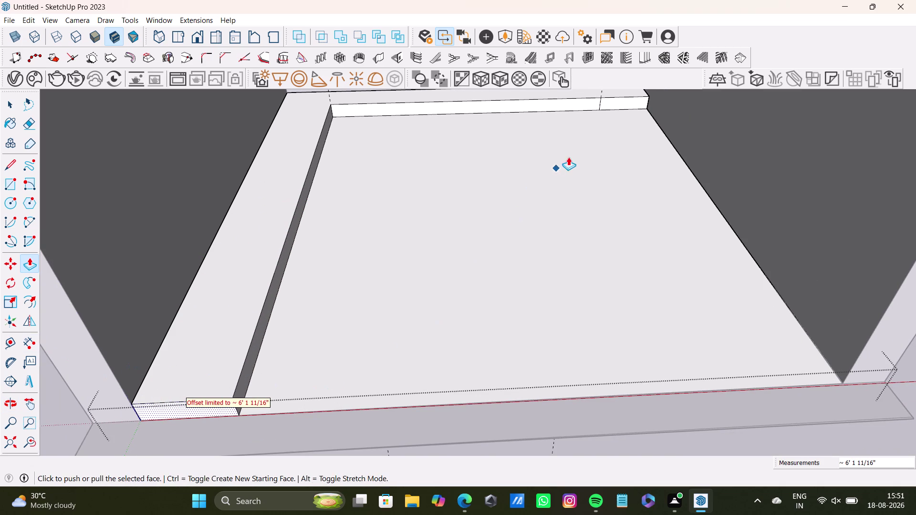
key(space)
Extend the right end section forward along the right wall to the front edge.
click(619, 101)
key(p)
drag(620, 101, 670, 202)
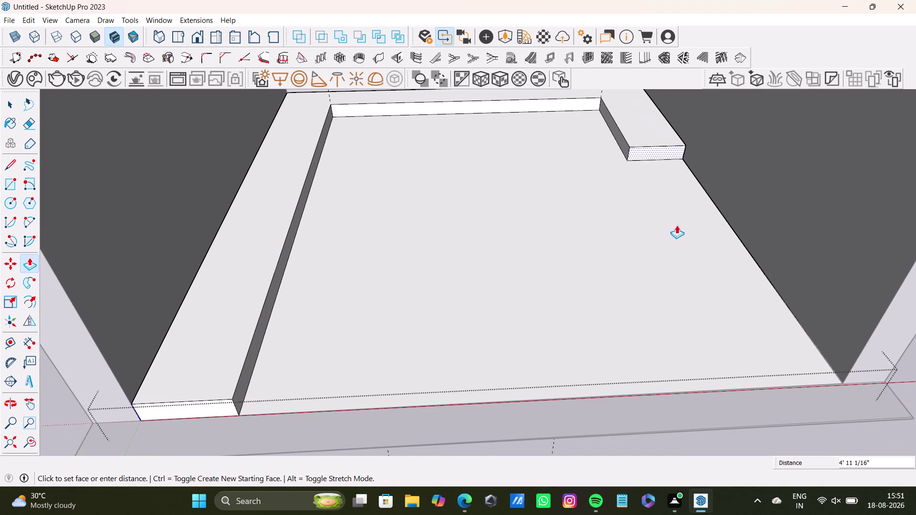
drag(670, 202, 872, 375)
key(space)
scroll(down, 3)
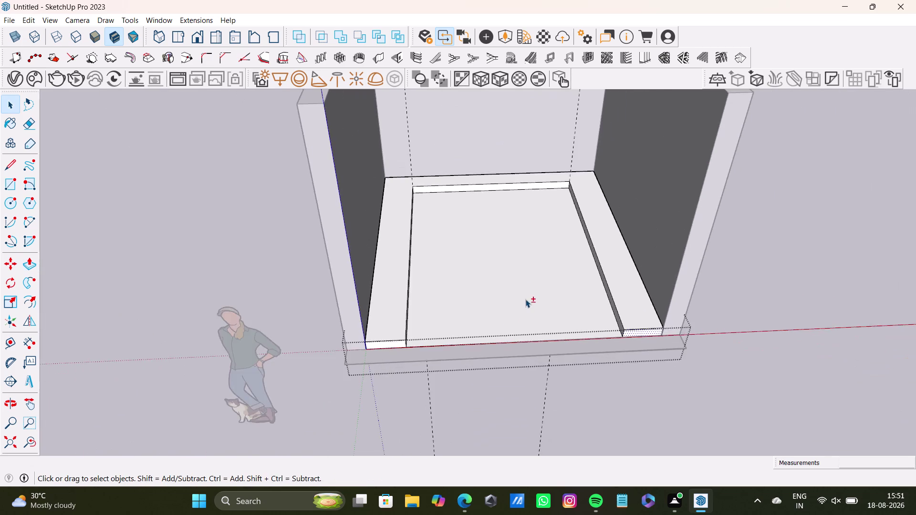
middle_drag(526, 278, 477, 297)
middle_drag(477, 295, 459, 437)
scroll(up, 3)
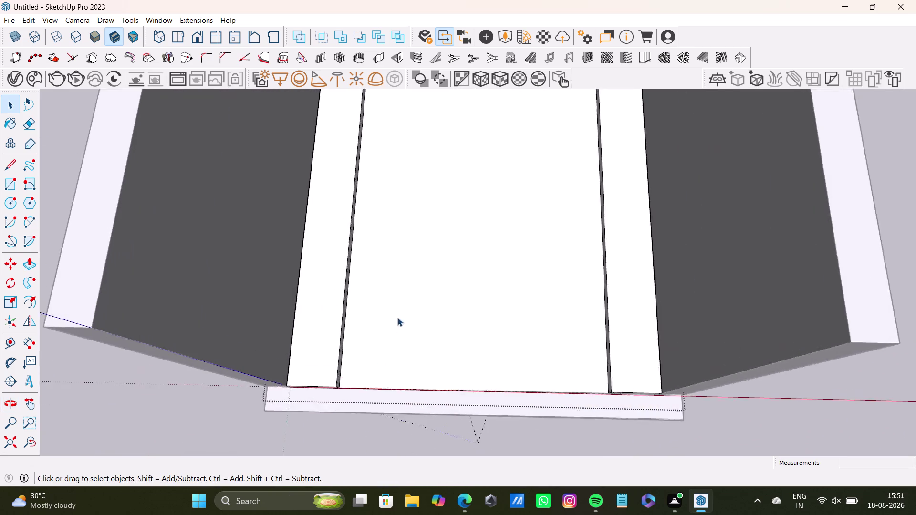
scroll(up, 3)
middle_drag(400, 310, 399, 182)
scroll(down, 3)
middle_drag(399, 182, 388, 285)
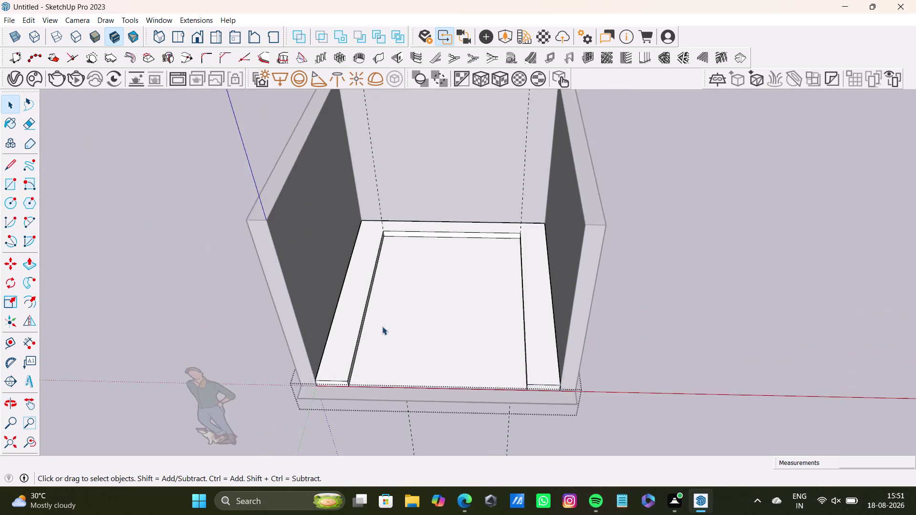
scroll(up, 3)
scroll(down, 3)
middle_drag(377, 315, 271, 247)
scroll(up, 3)
key(space)
click(276, 276)
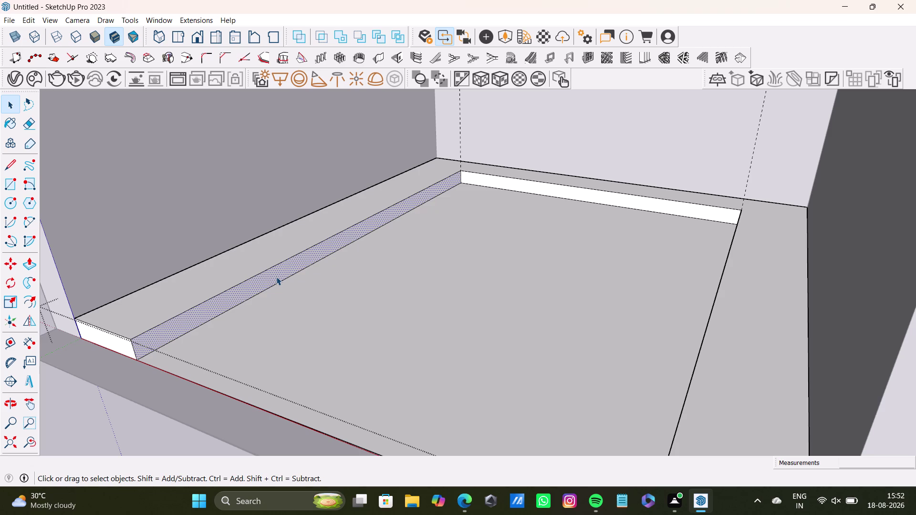
Narrow the left ledge strip by pushing its inner face in a few inches.
scroll(down, 3)
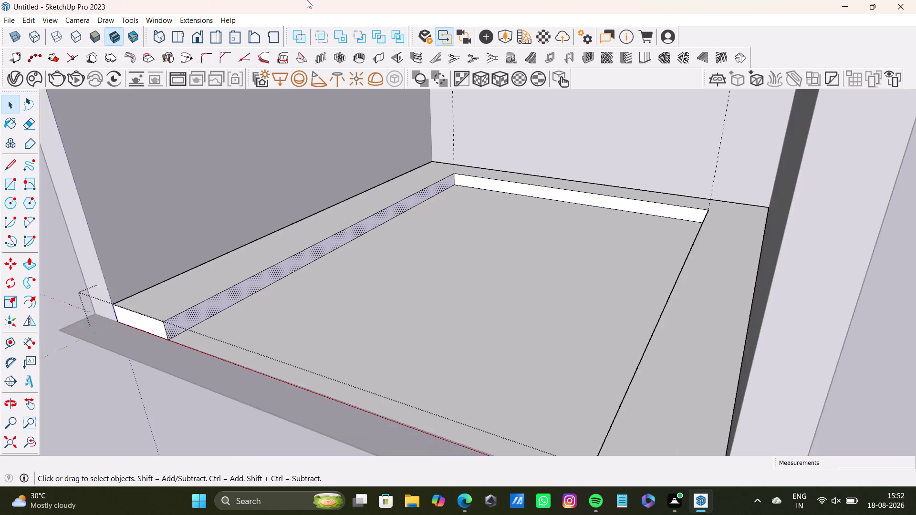
middle_drag(312, 339, 423, 428)
scroll(up, 3)
scroll(down, 3)
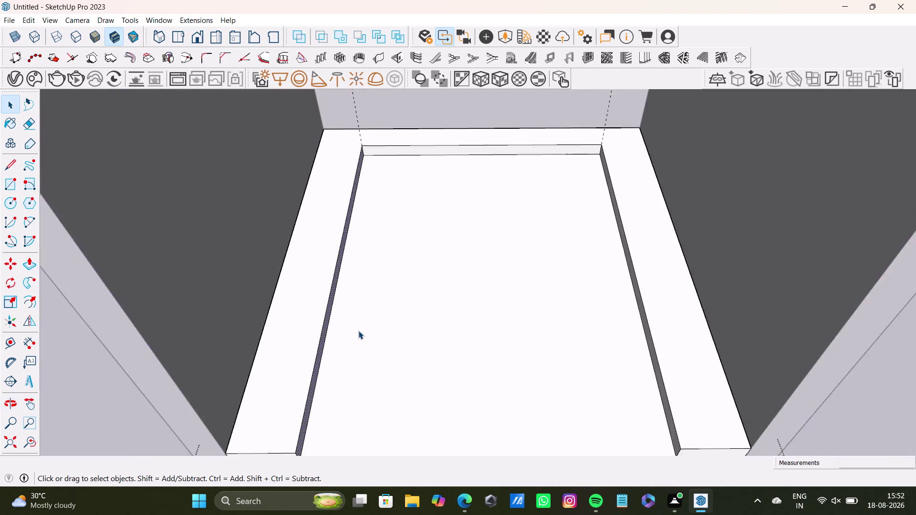
scroll(down, 3)
middle_drag(384, 347, 385, 290)
middle_drag(412, 302, 345, 227)
scroll(up, 3)
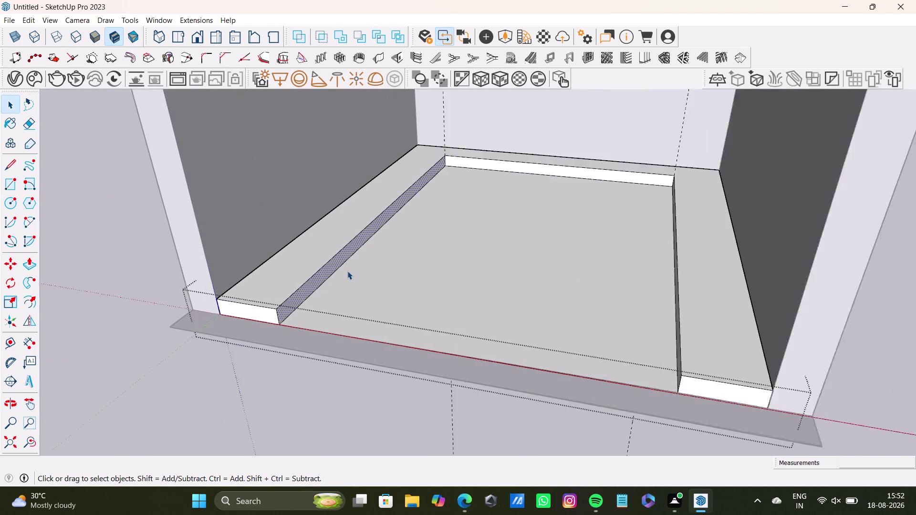
scroll(up, 3)
key(space)
click(332, 267)
key(p)
drag(326, 267, 319, 269)
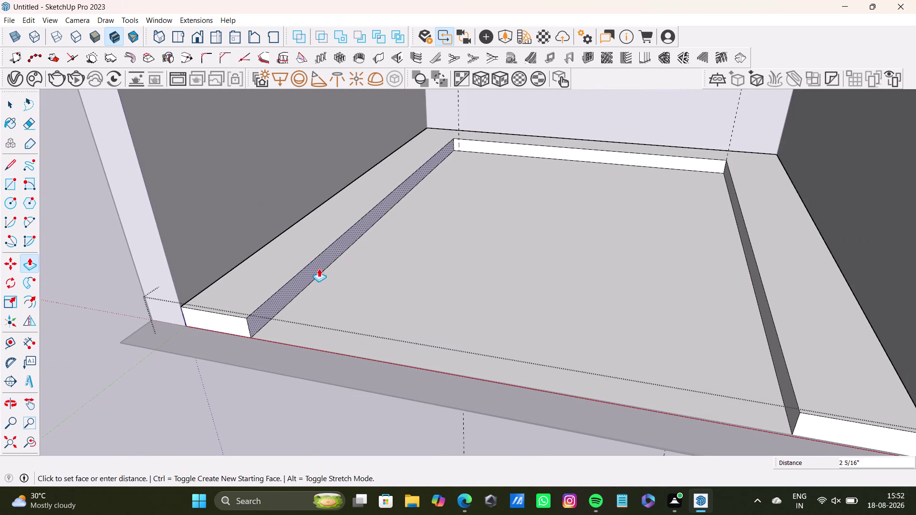
drag(319, 268, 313, 267)
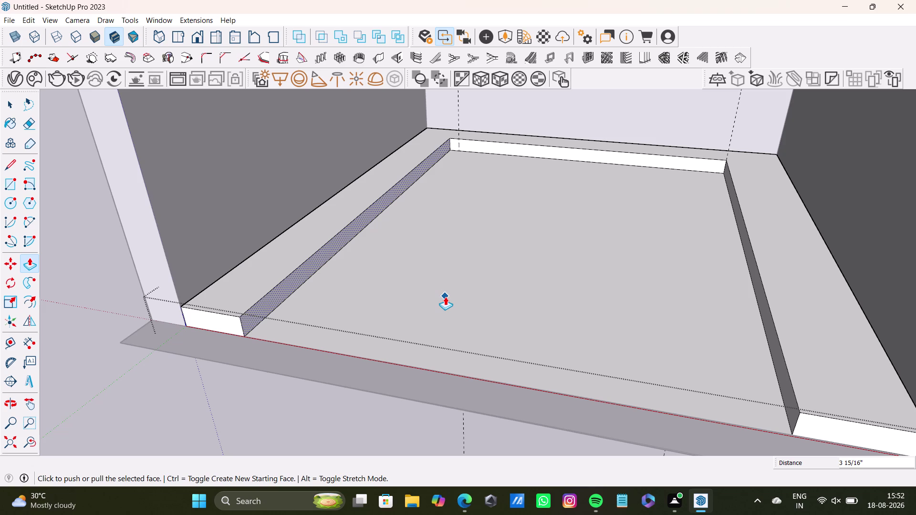
Narrow the right ledge strip by pushing its inner face in a few inches.
middle_drag(445, 297, 459, 367)
scroll(up, 3)
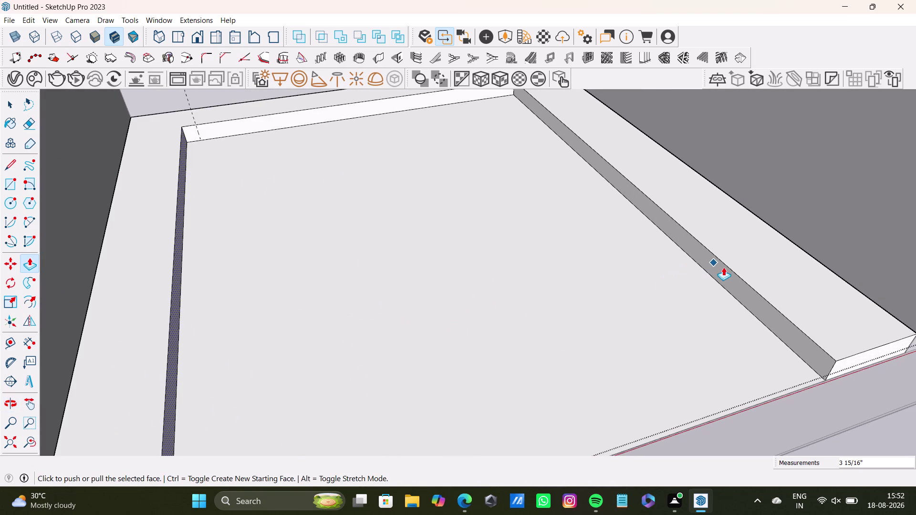
key(space)
click(721, 275)
key(p)
drag(721, 275, 733, 272)
key(space)
scroll(down, 3)
middle_drag(524, 270, 382, 334)
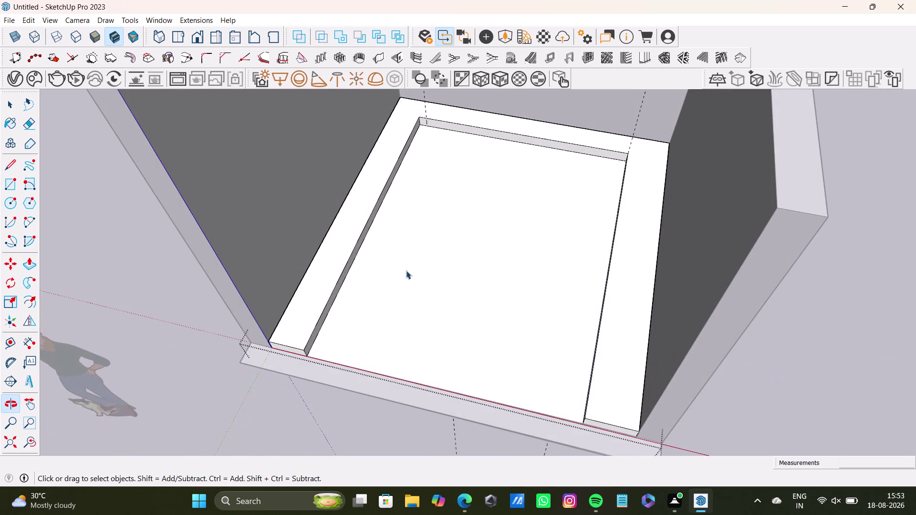
Push/Pull the back ledge strip's front face to adjust it.
middle_drag(436, 135, 406, 266)
scroll(up, 3)
key(space)
click(432, 263)
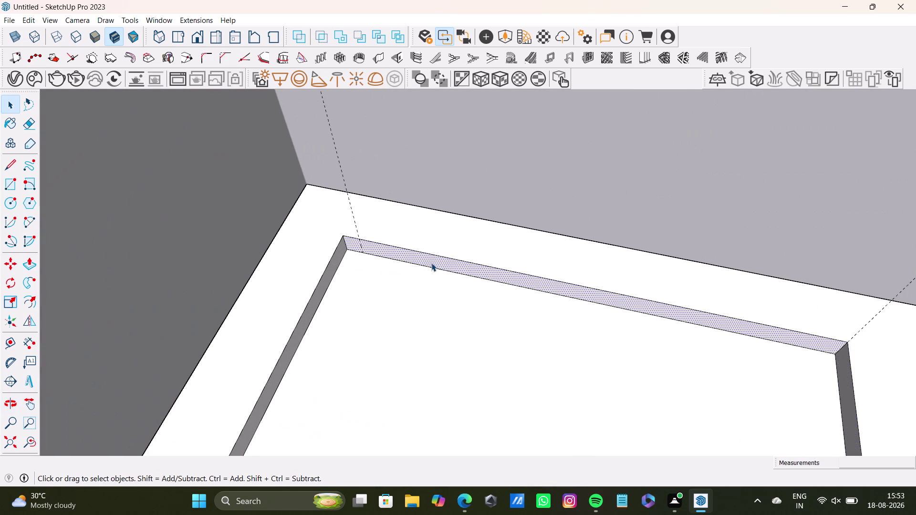
key(p)
drag(432, 263, 426, 286)
key(space)
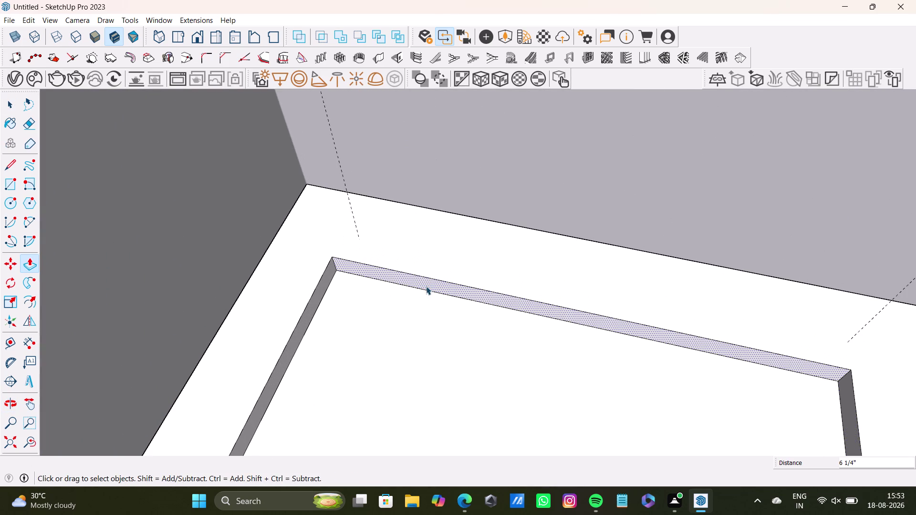
Lower the back ledge strip's top face to about 5 inches high.
click(447, 267)
key(p)
drag(454, 263, 454, 282)
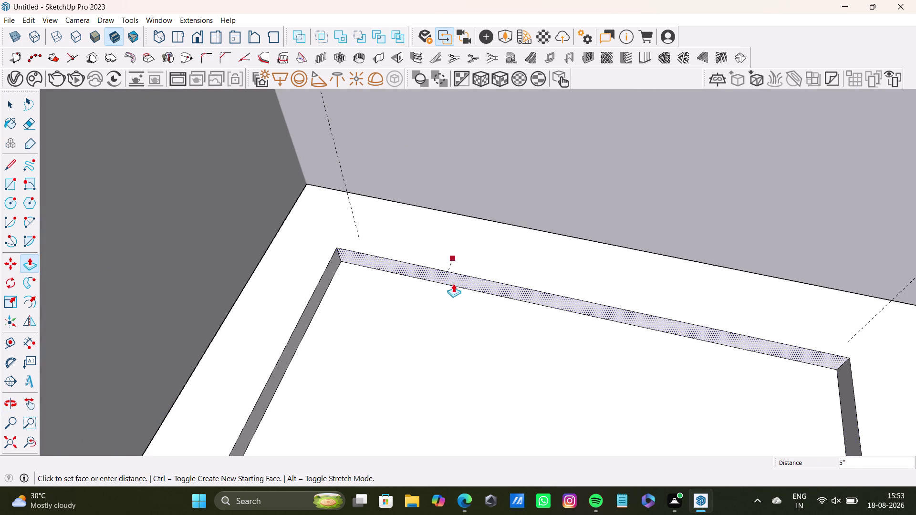
drag(454, 281, 447, 303)
key(space)
scroll(down, 3)
middle_drag(446, 359, 448, 351)
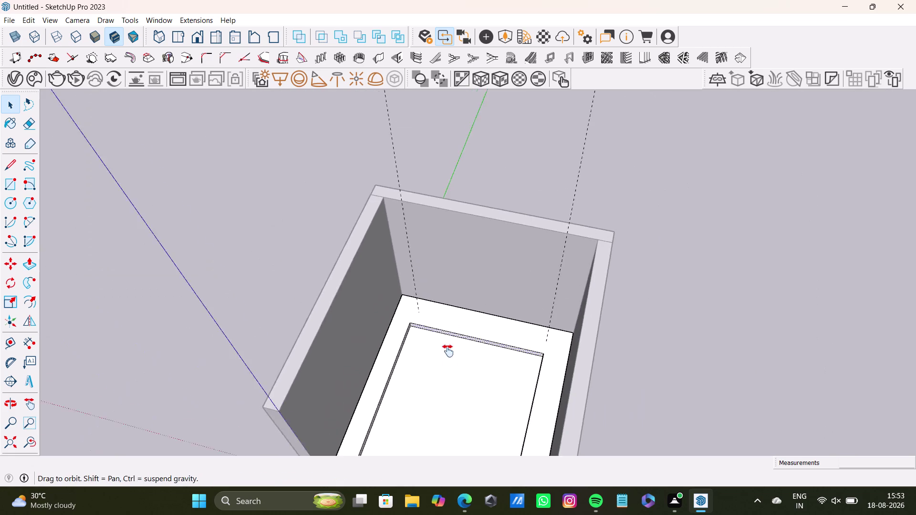
middle_drag(448, 351, 453, 309)
scroll(up, 3)
click(500, 263)
key(p)
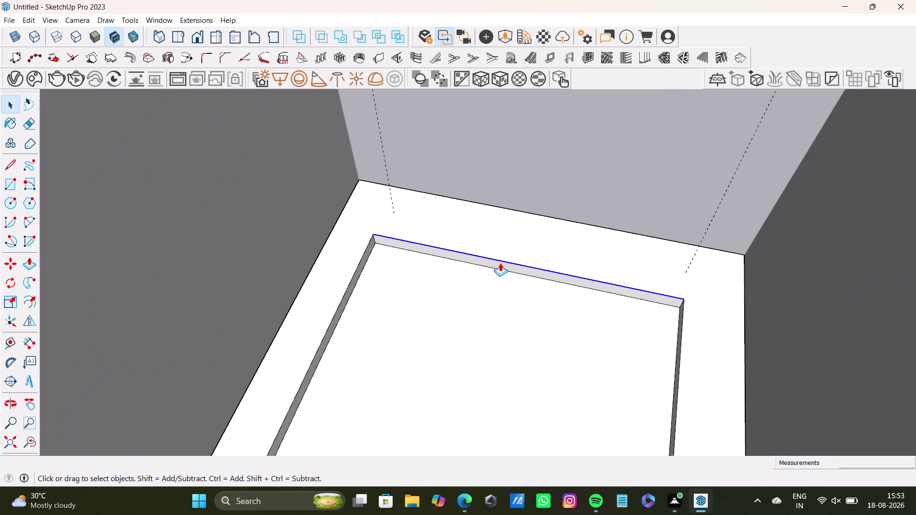
drag(500, 263, 502, 248)
key(space)
scroll(down, 3)
middle_drag(482, 291, 482, 293)
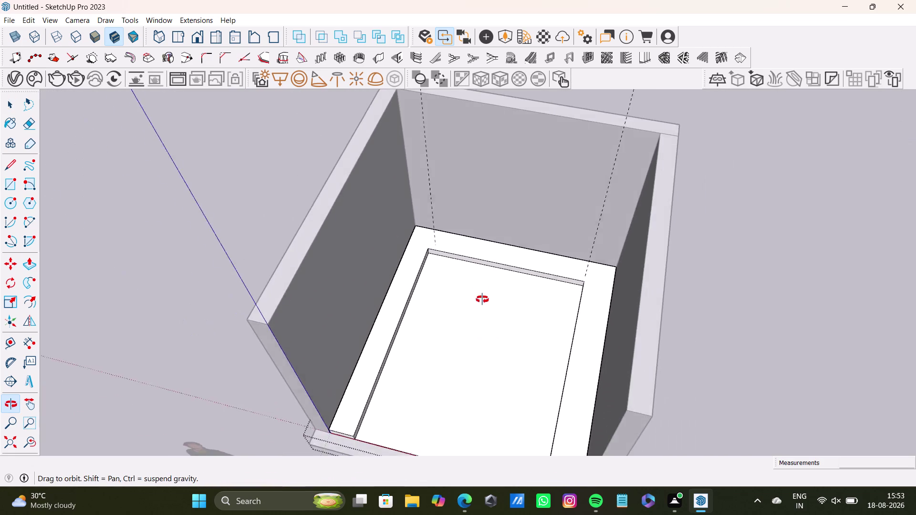
middle_drag(481, 293, 534, 378)
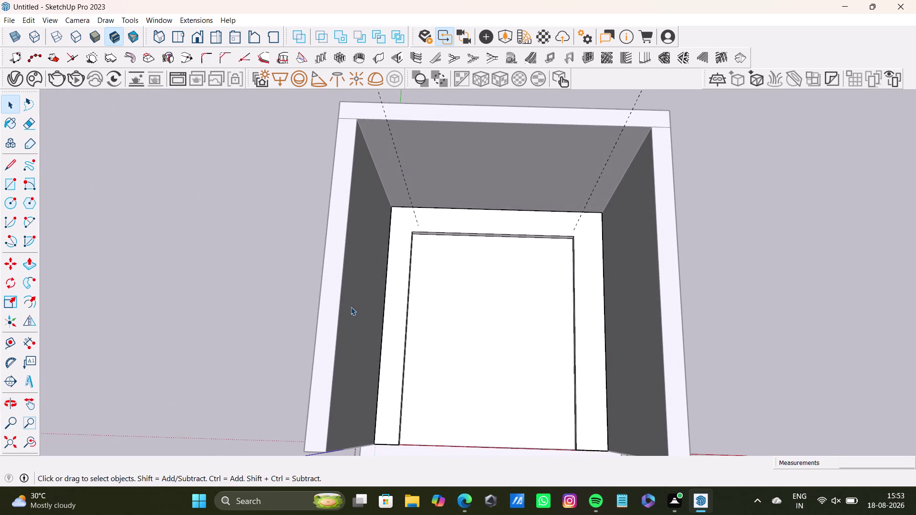
double_click(446, 223)
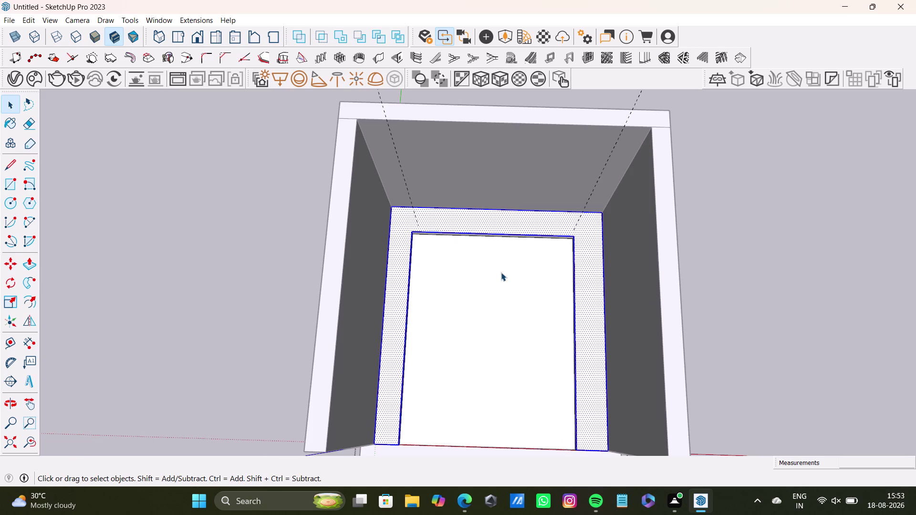
scroll(up, 3)
middle_drag(499, 262, 454, 118)
scroll(up, 3)
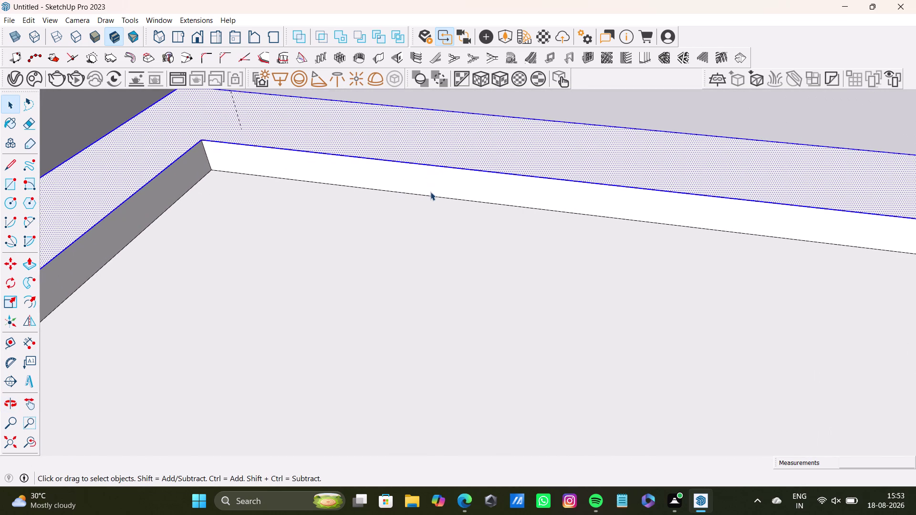
triple_click(432, 185)
scroll(down, 3)
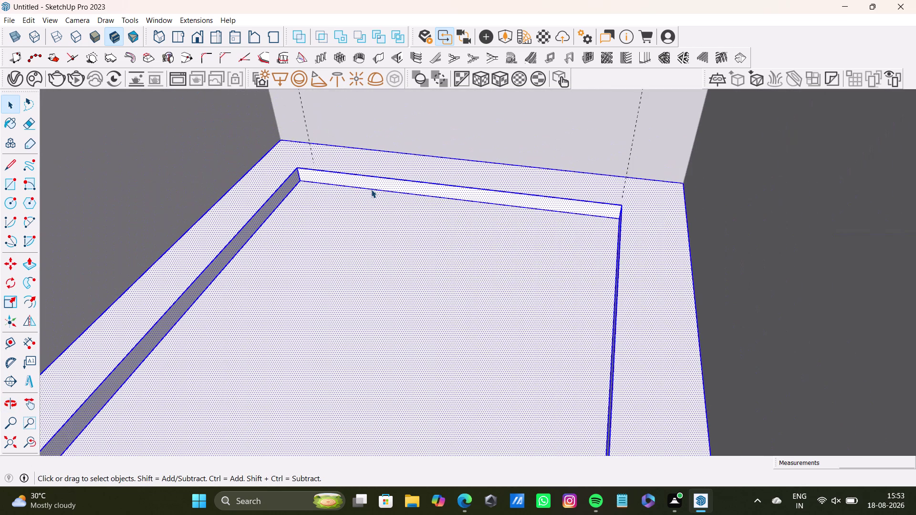
triple_click(461, 170)
click(462, 170)
triple_click(462, 180)
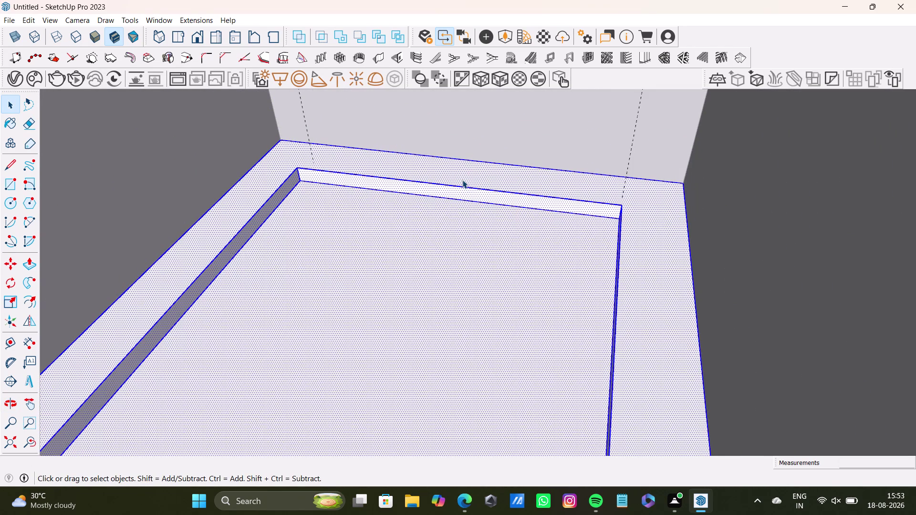
click(413, 231)
scroll(down, 3)
middle_drag(400, 239, 413, 205)
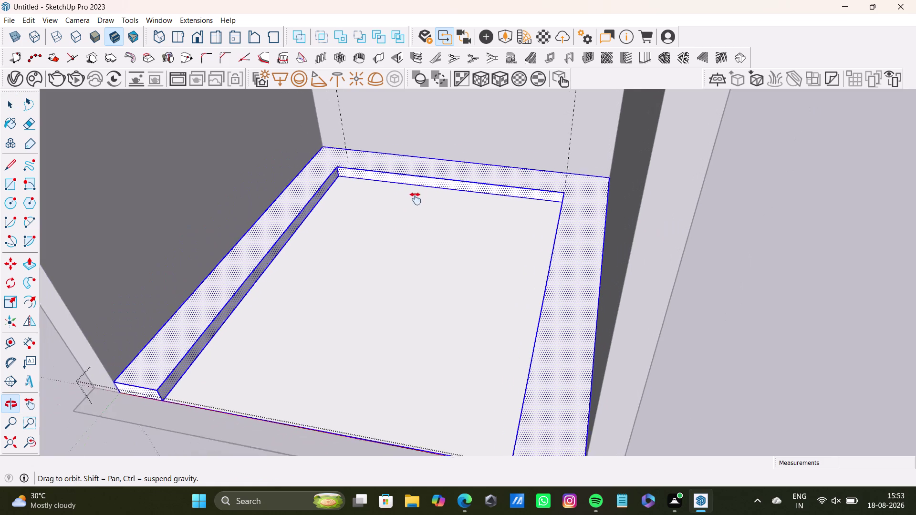
middle_drag(413, 204, 416, 198)
right_click(193, 297)
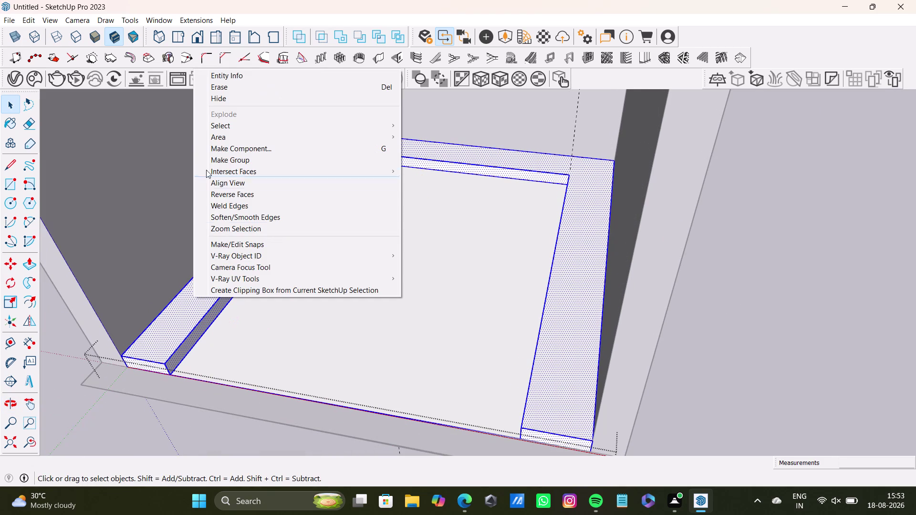
click(223, 160)
key(space)
click(834, 302)
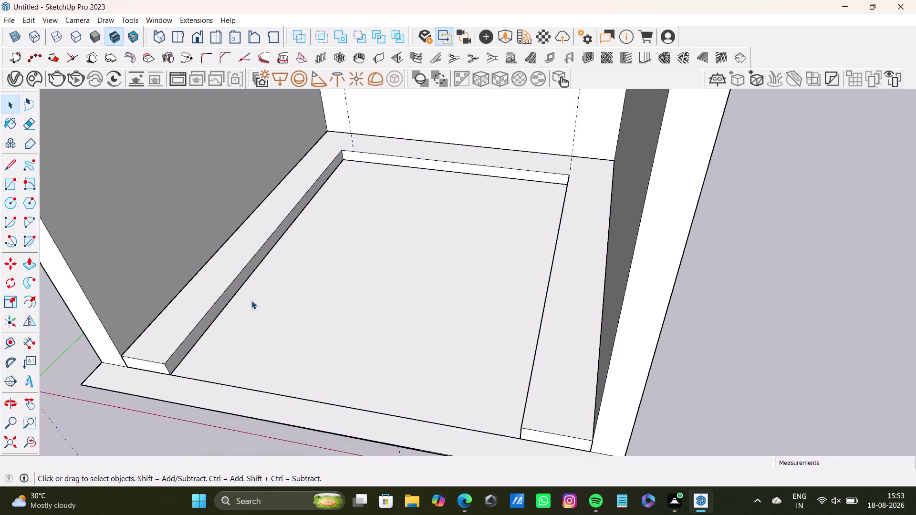
middle_drag(252, 300, 305, 311)
click(6, 186)
Draw a rectangle across the back of the floor against the back wall.
scroll(up, 3)
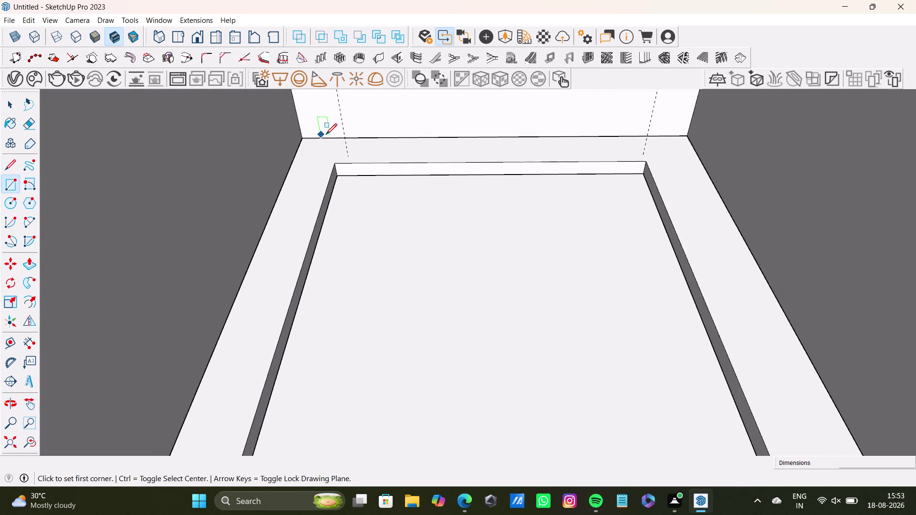
scroll(up, 3)
click(296, 138)
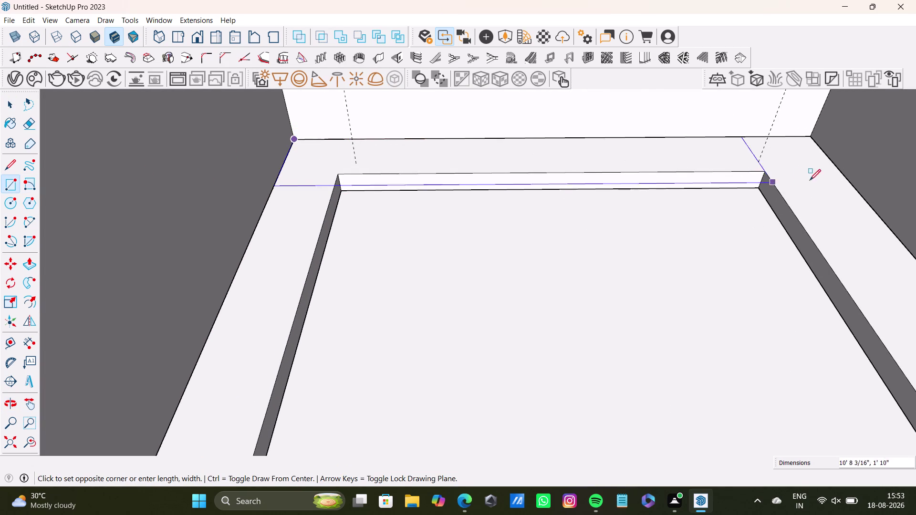
click(850, 184)
key(space)
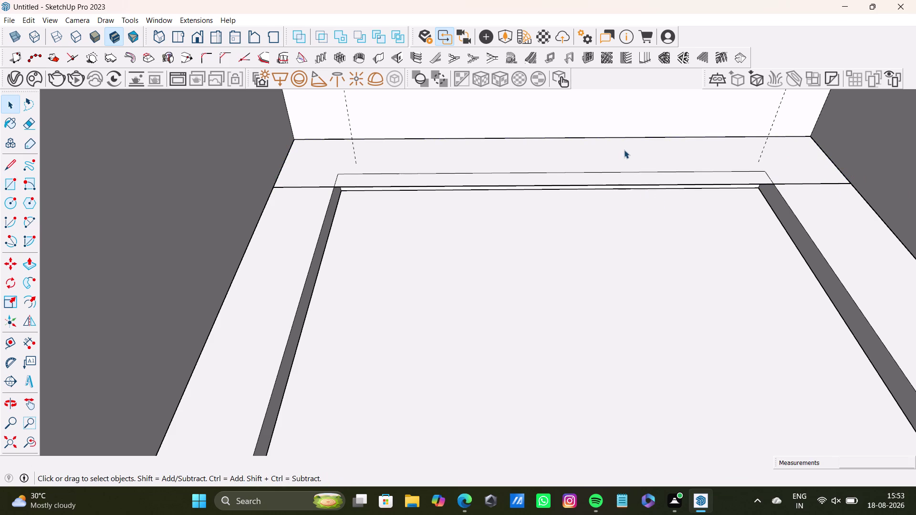
Extrude the back rectangle upward into a bench block and fine-tune its height.
click(624, 150)
key(p)
drag(625, 150, 593, 80)
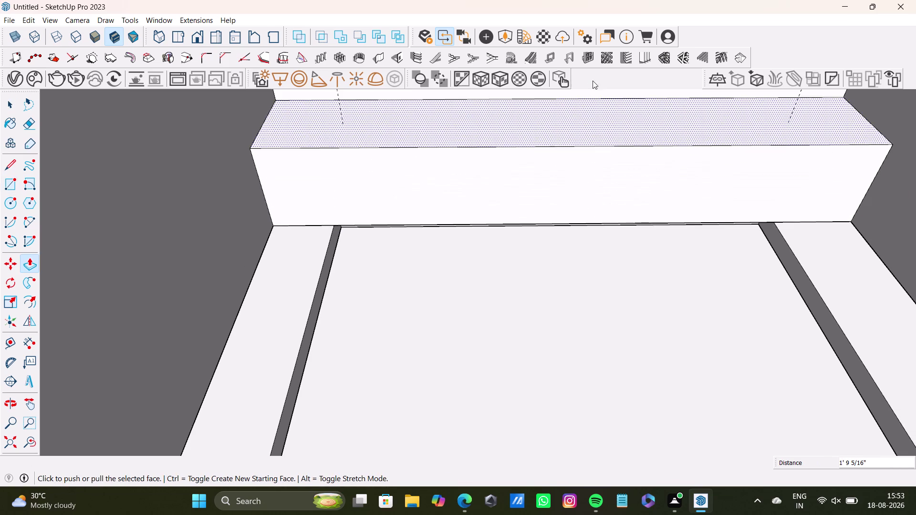
middle_drag(608, 134, 552, 278)
drag(559, 263, 537, 175)
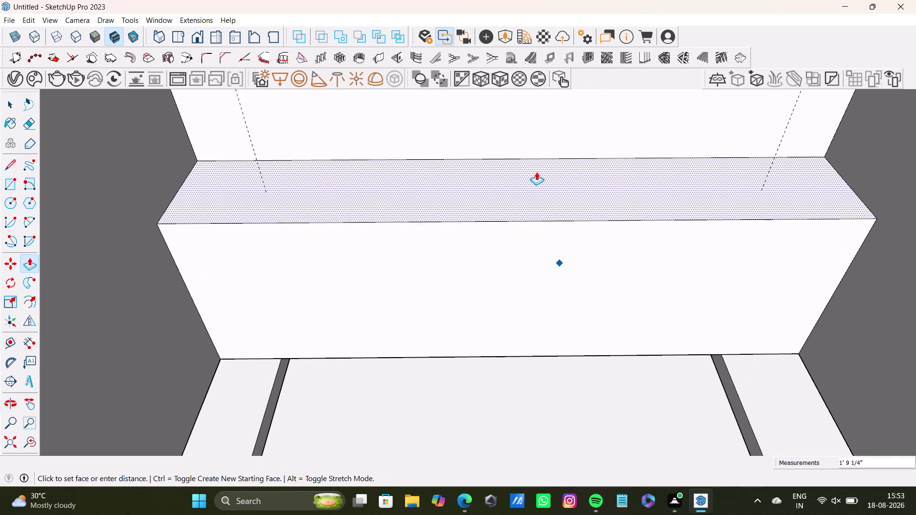
drag(537, 175, 536, 170)
scroll(down, 3)
middle_drag(548, 201, 540, 170)
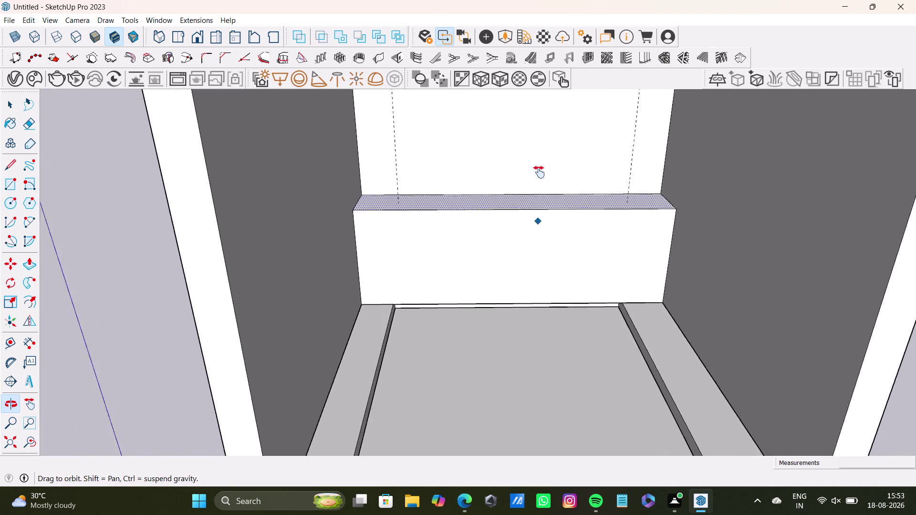
middle_drag(540, 170, 528, 258)
drag(542, 303, 543, 315)
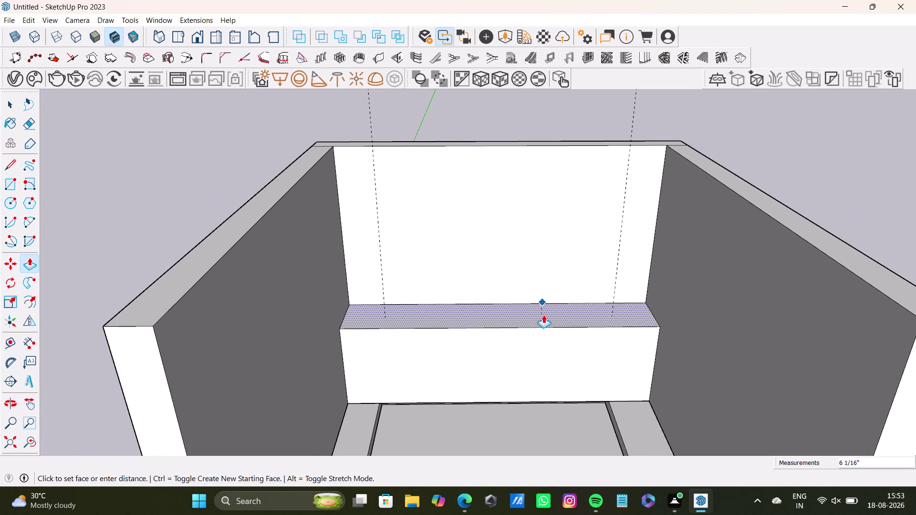
drag(544, 314, 539, 291)
drag(469, 293, 470, 302)
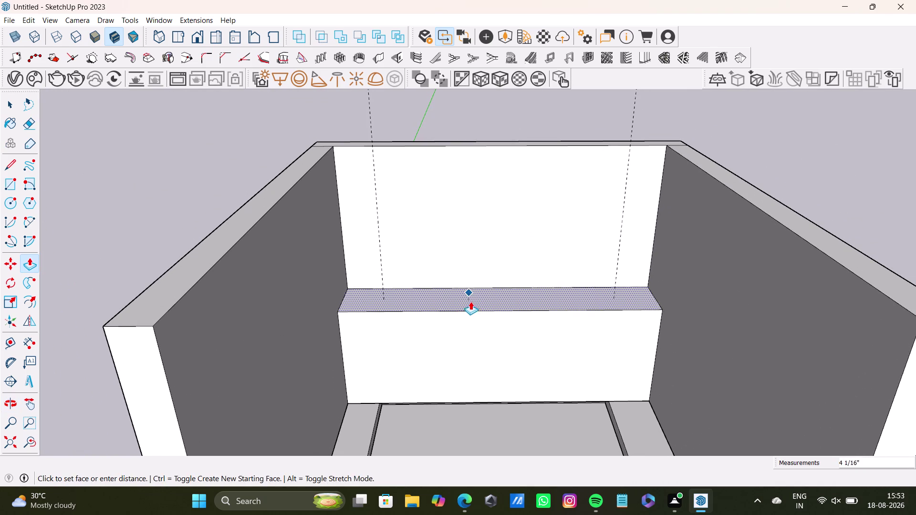
drag(470, 302, 471, 303)
key(space)
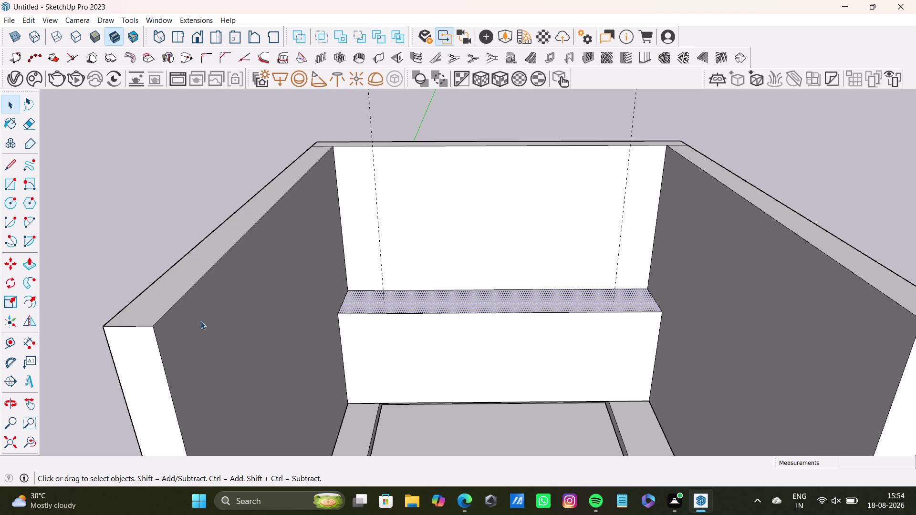
double_click(396, 330)
double_click(408, 345)
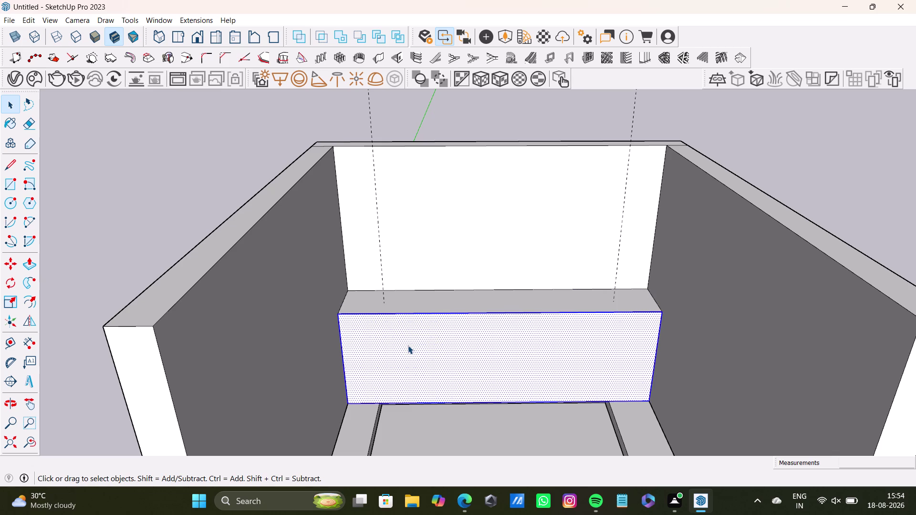
key(space)
double_click(452, 308)
click(458, 327)
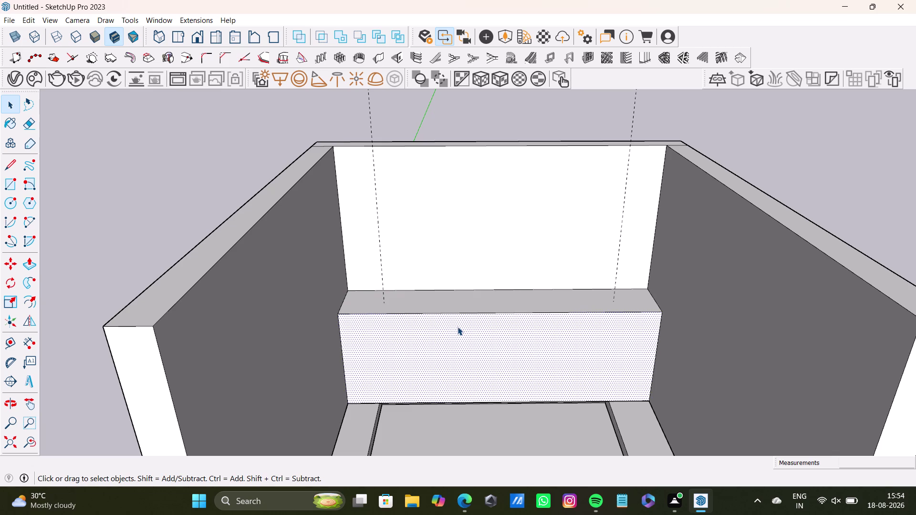
double_click(469, 299)
double_click(471, 334)
double_click(471, 334)
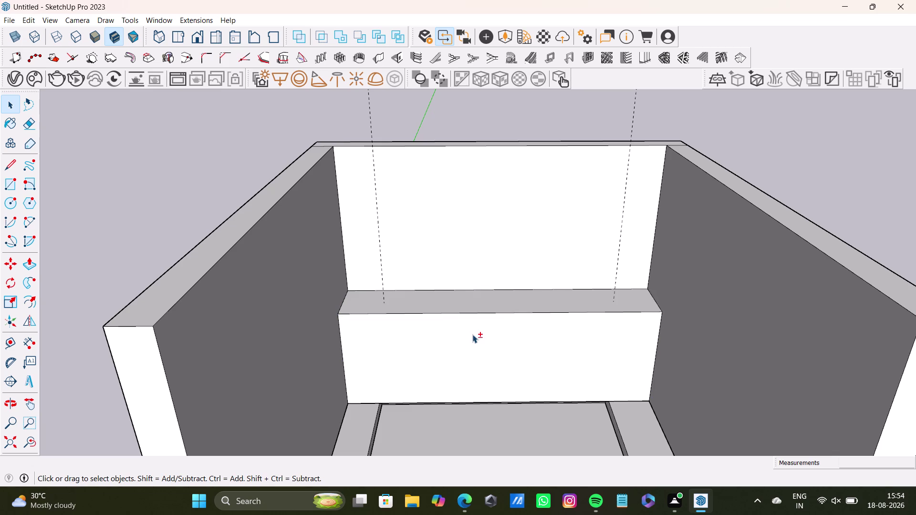
scroll(up, 3)
middle_drag(396, 360, 345, 245)
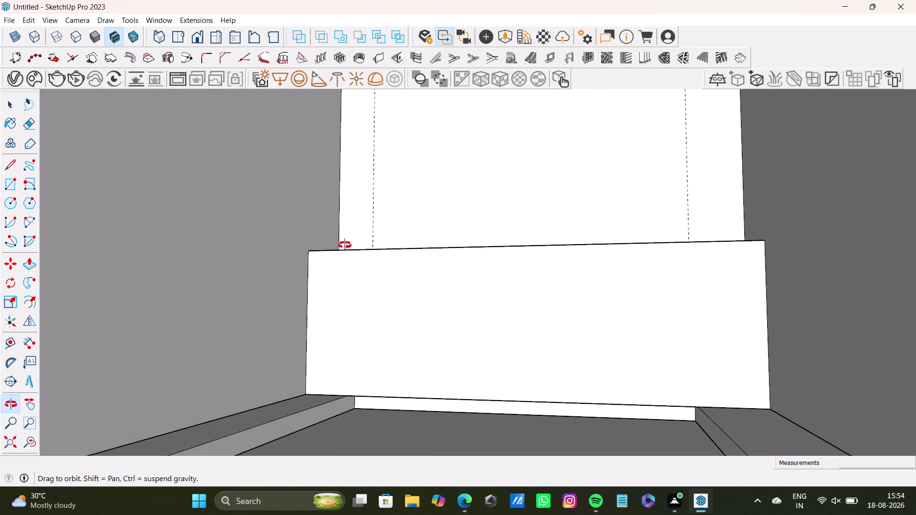
middle_drag(345, 245, 366, 354)
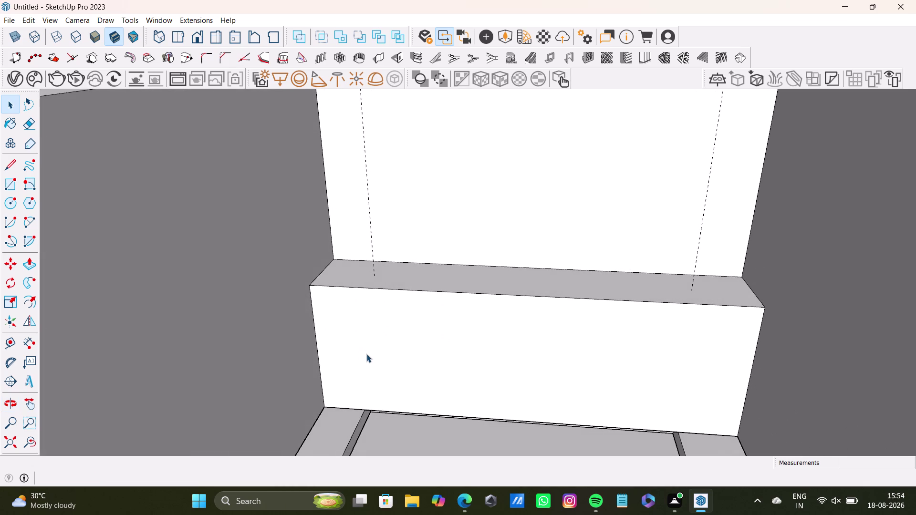
scroll(up, 3)
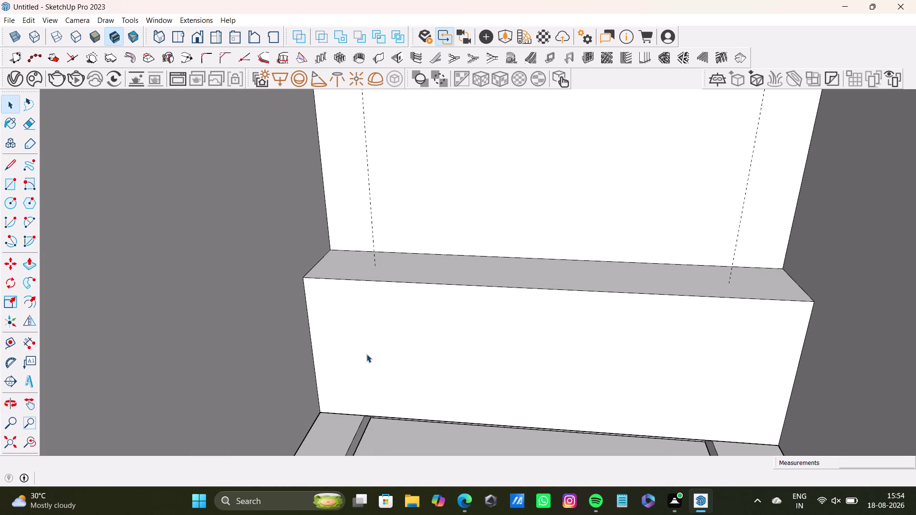
scroll(down, 3)
middle_drag(367, 354, 373, 309)
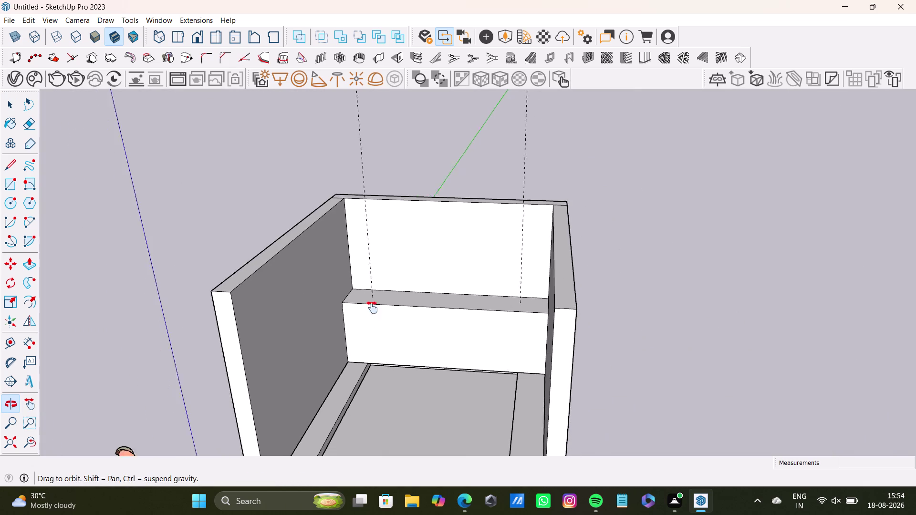
middle_drag(372, 309, 382, 272)
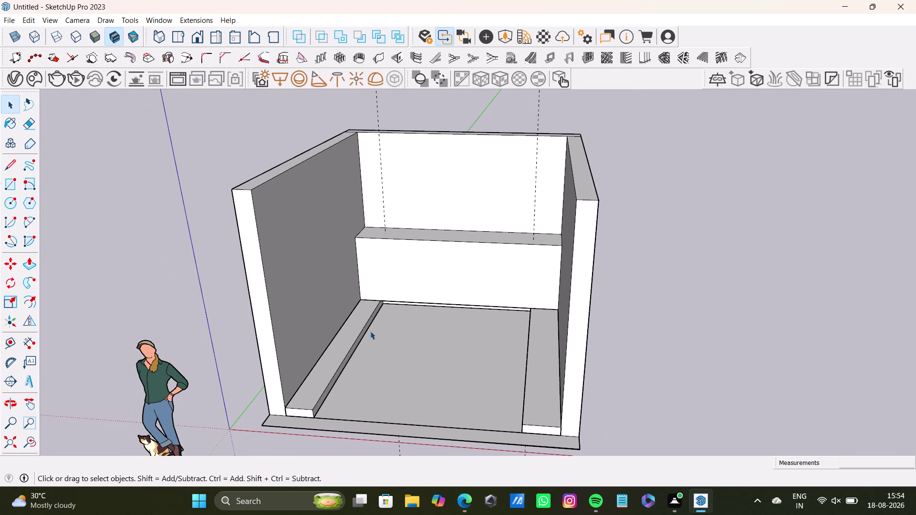